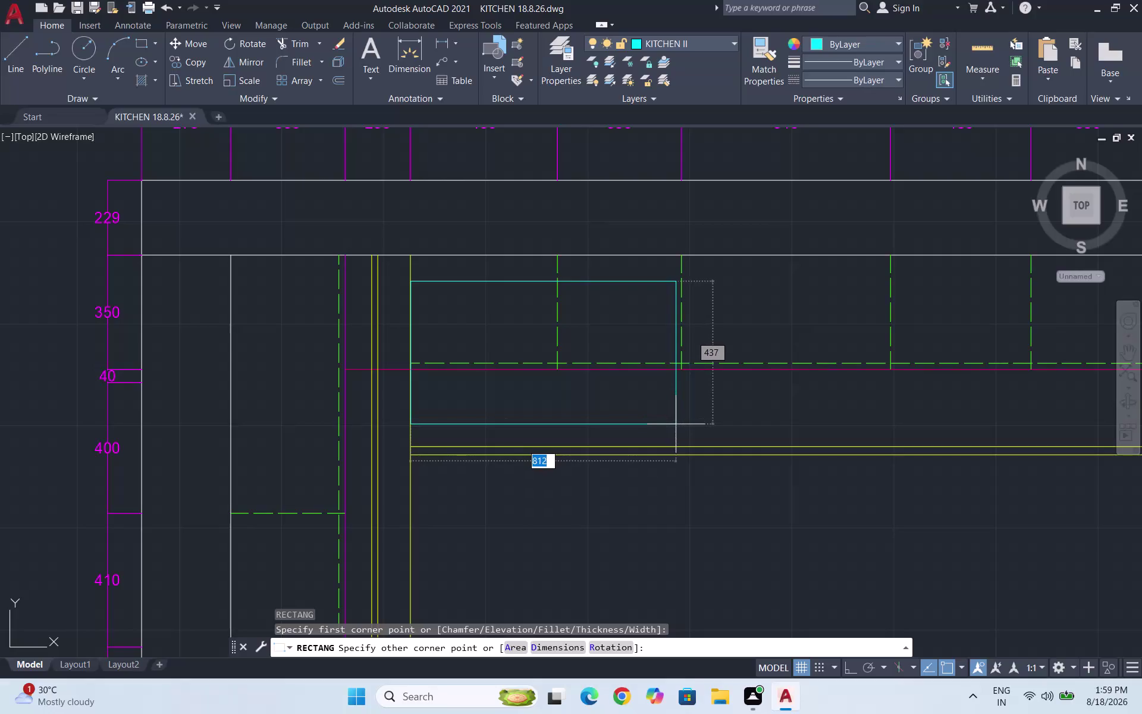
Start a rectangle with a 5 corner radius at the counter corner.
key(Escape)
key(Escape)
key(Escape)
key(Escape)
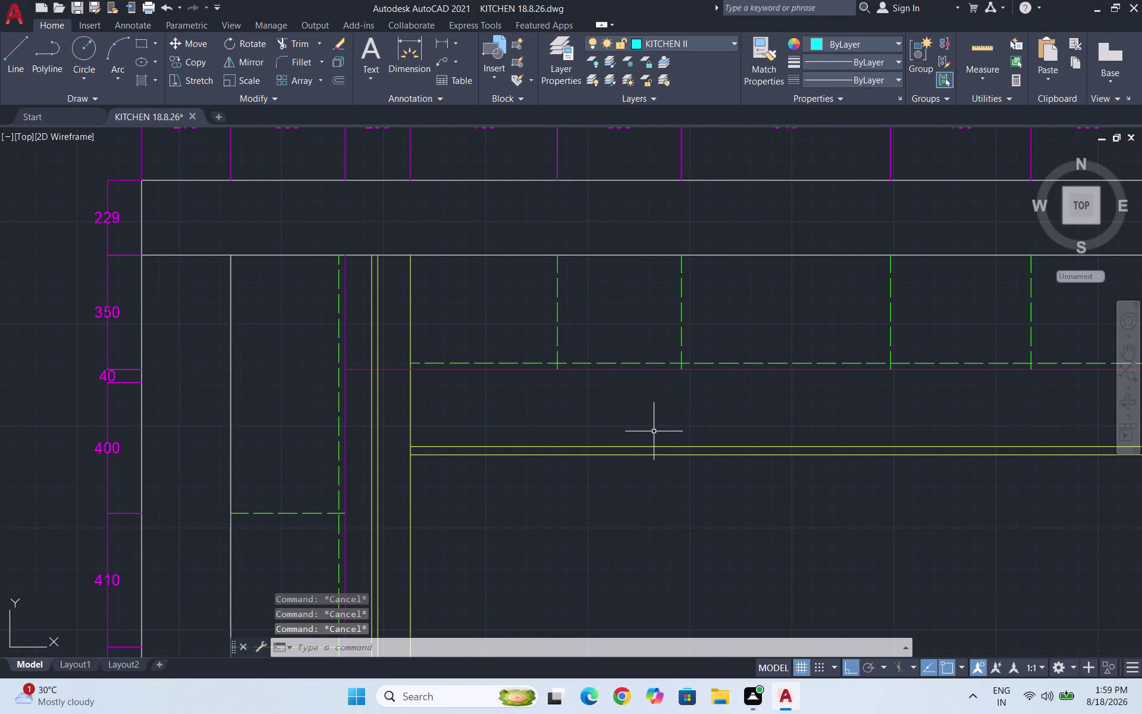
key(r)
key(e)
text(C\)
key(Return)
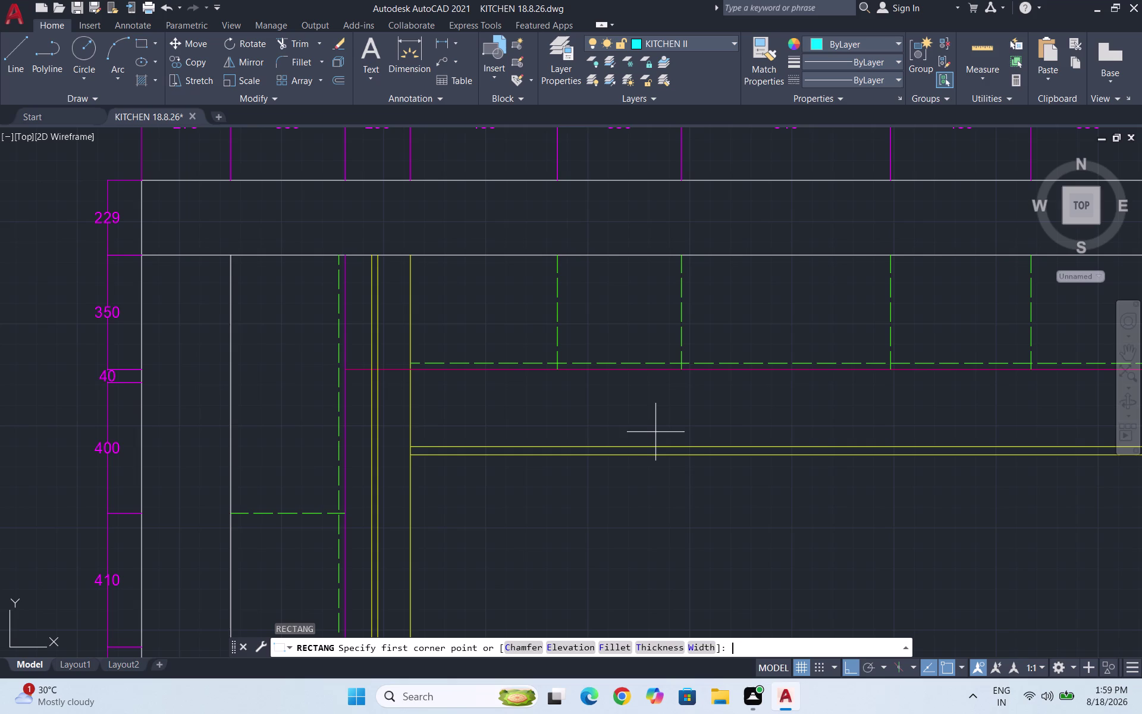
click(621, 646)
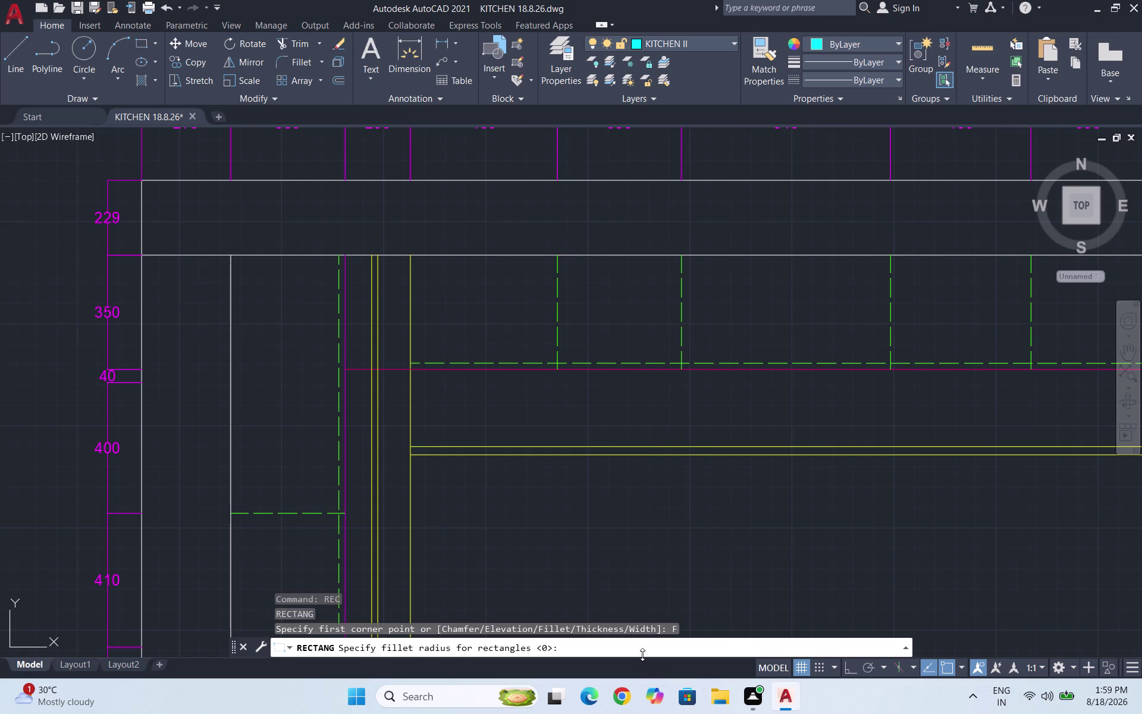
key(5)
key(Return)
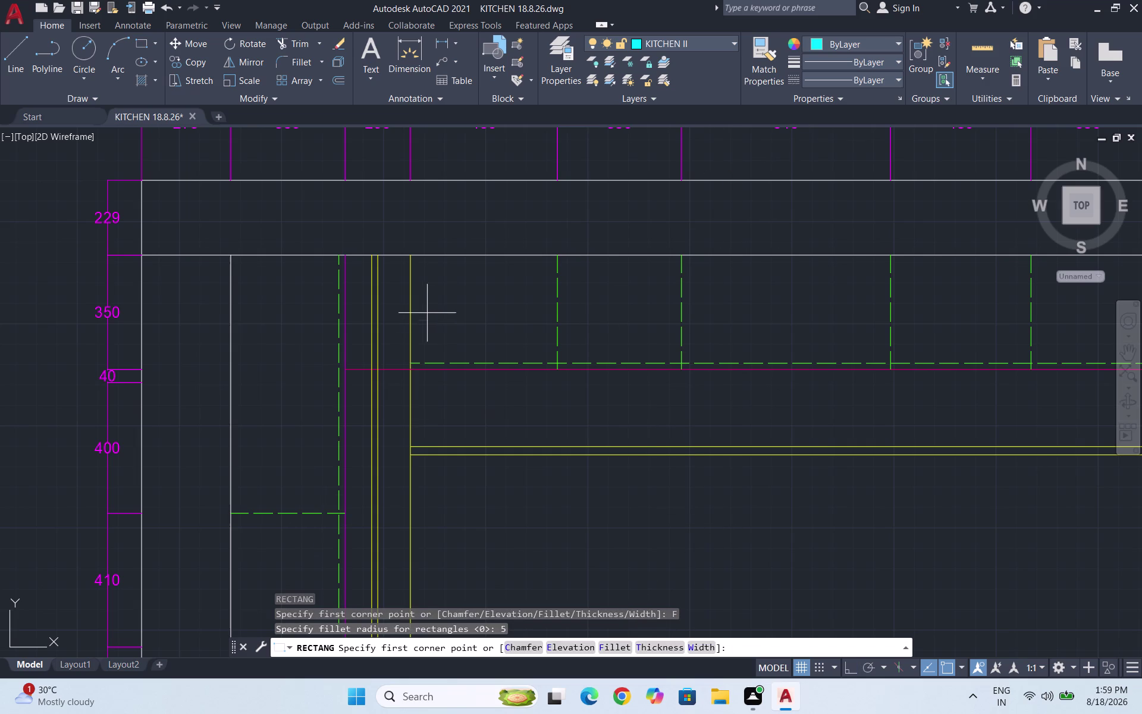
click(413, 294)
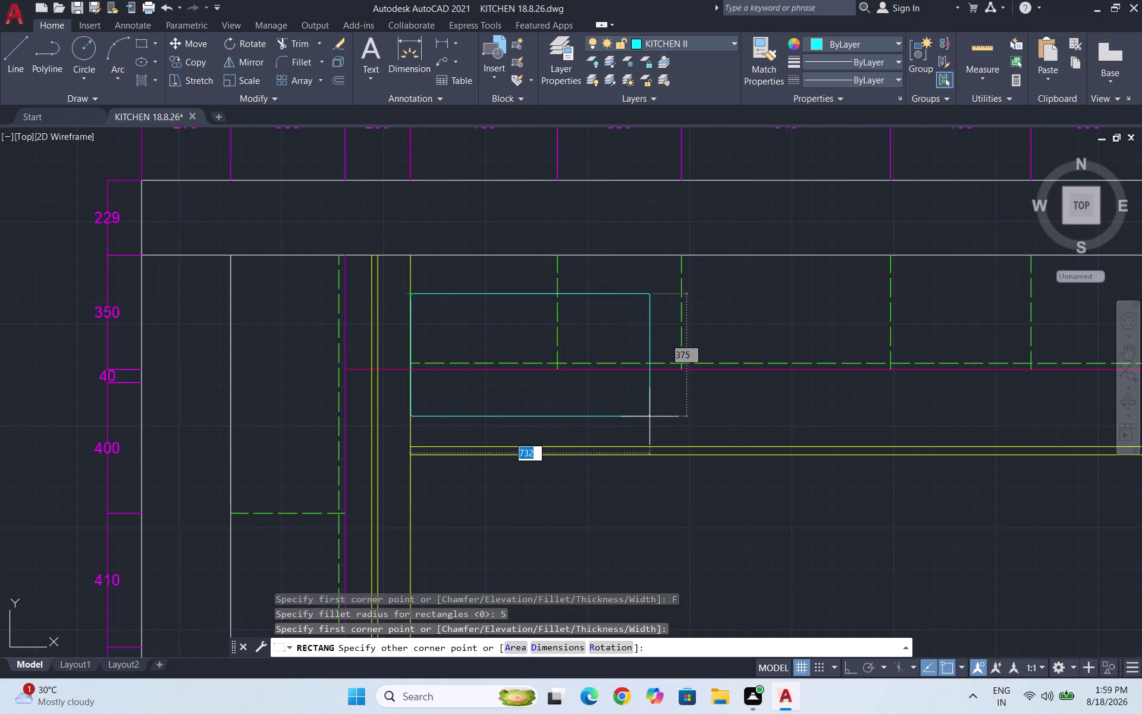
Cancel and retry the rectangle with a 10 corner radius, then abandon it.
key(Escape)
key(Escape)
key(Escape)
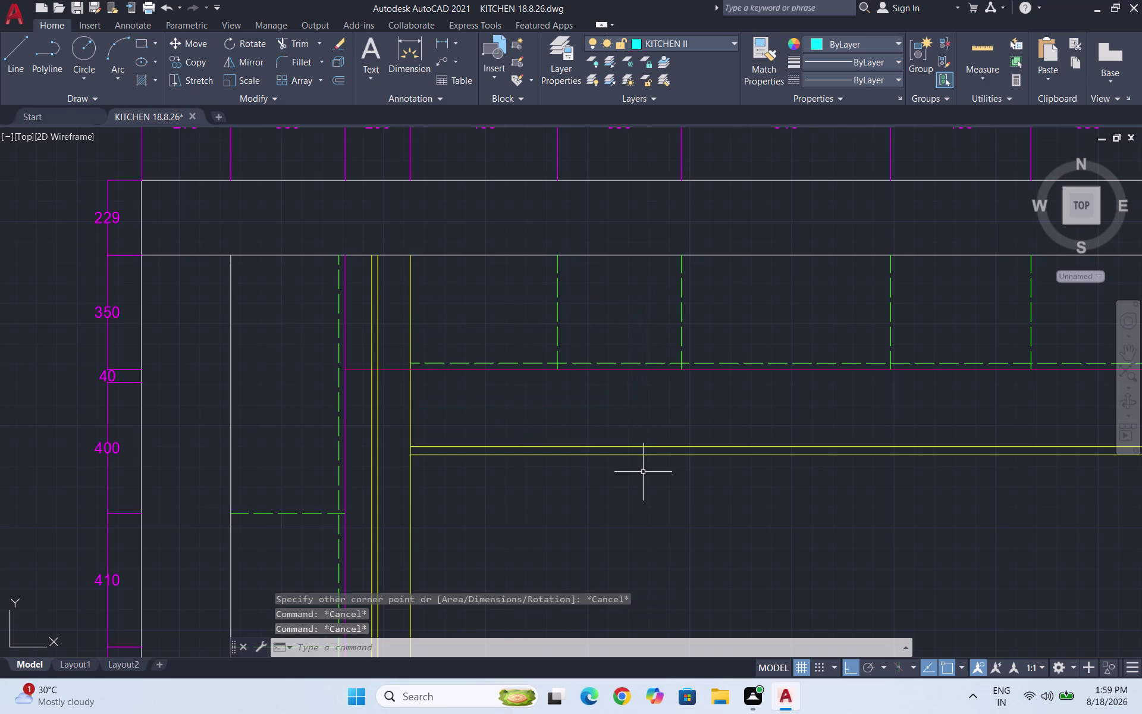
key(space)
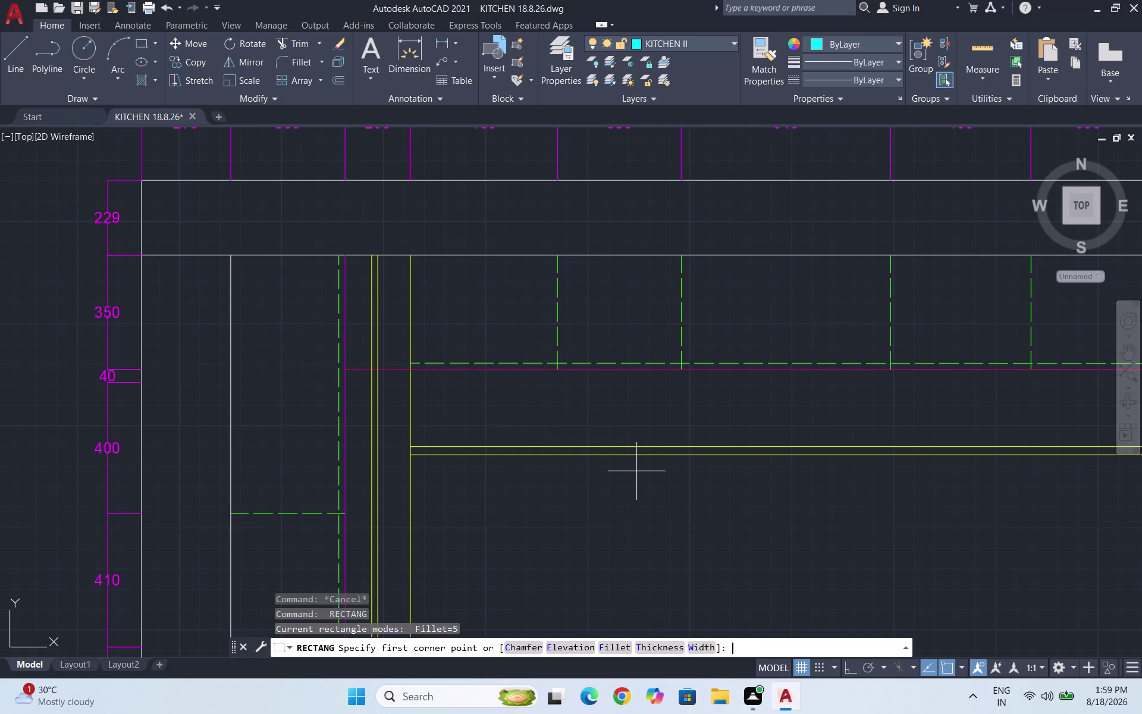
click(623, 646)
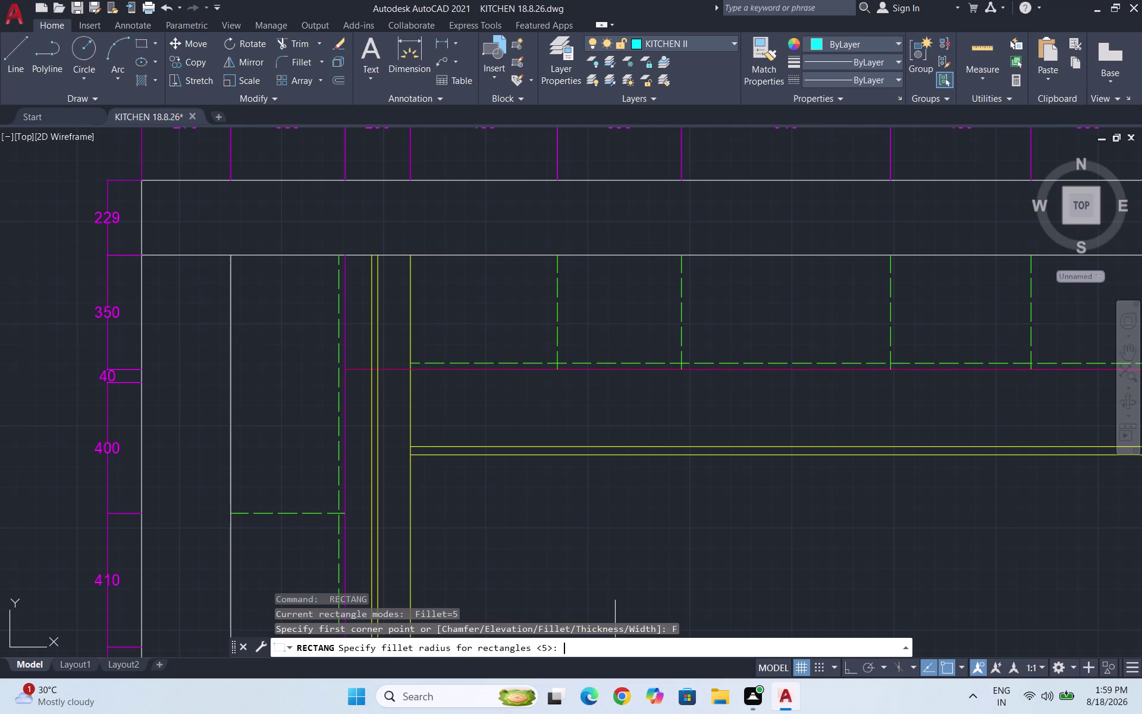
key(1)
key(0)
key(Return)
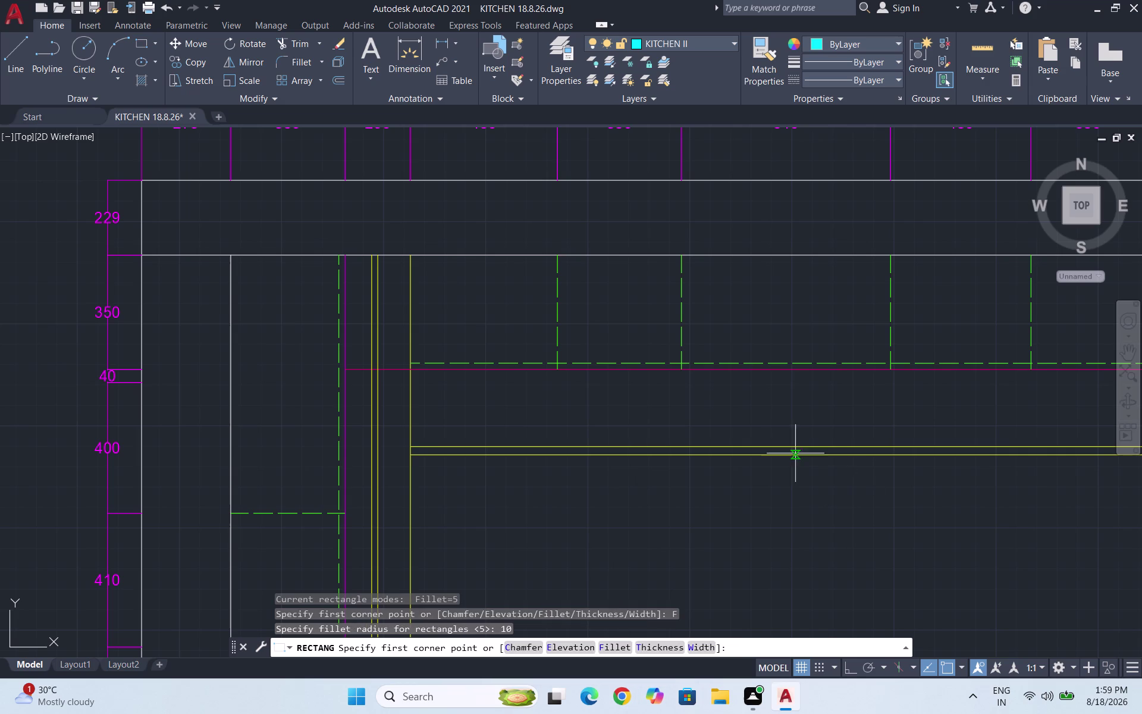
click(415, 284)
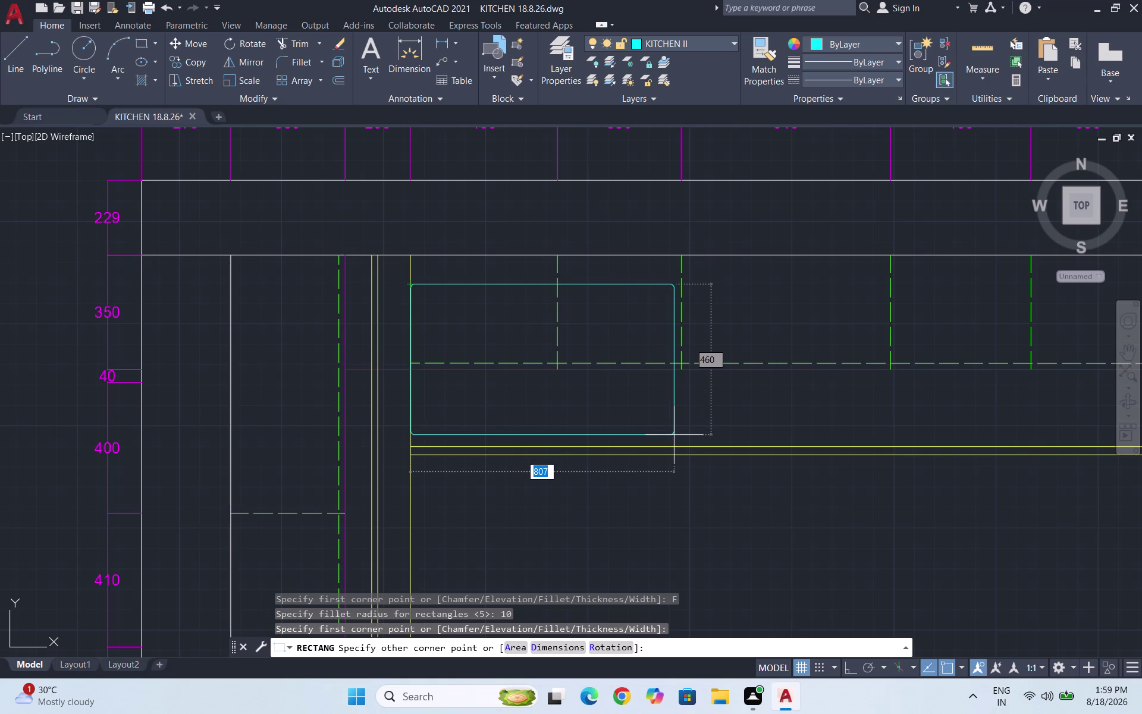
scroll(down, 3)
scroll(up, 3)
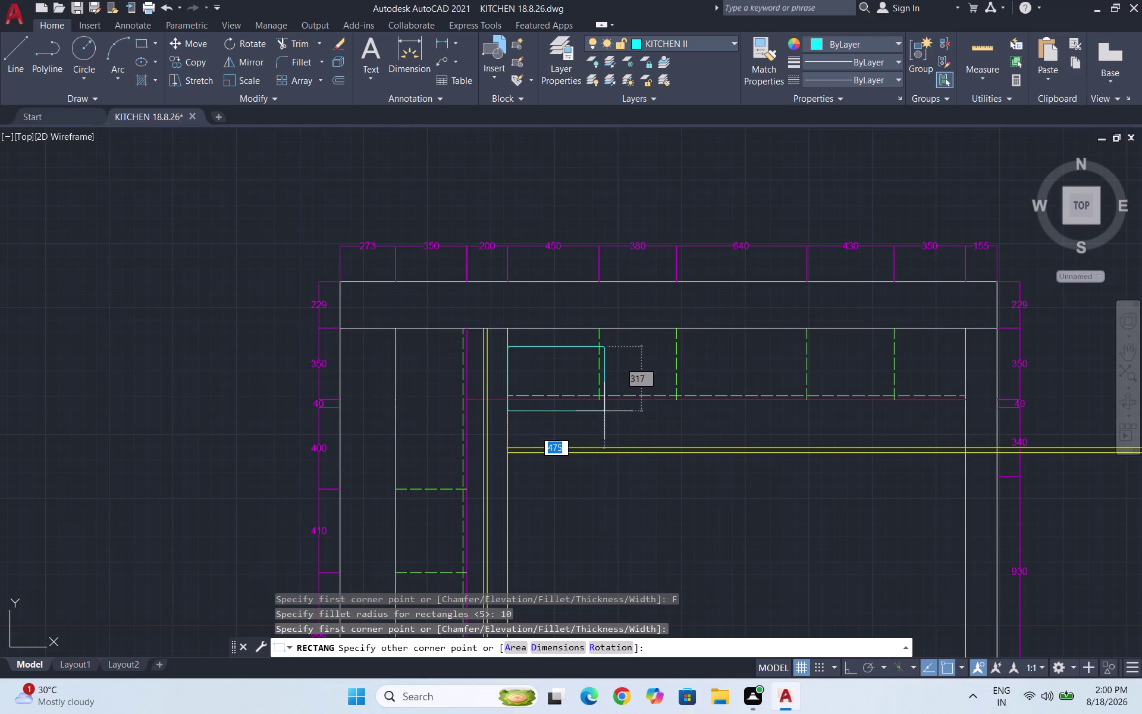
scroll(up, 3)
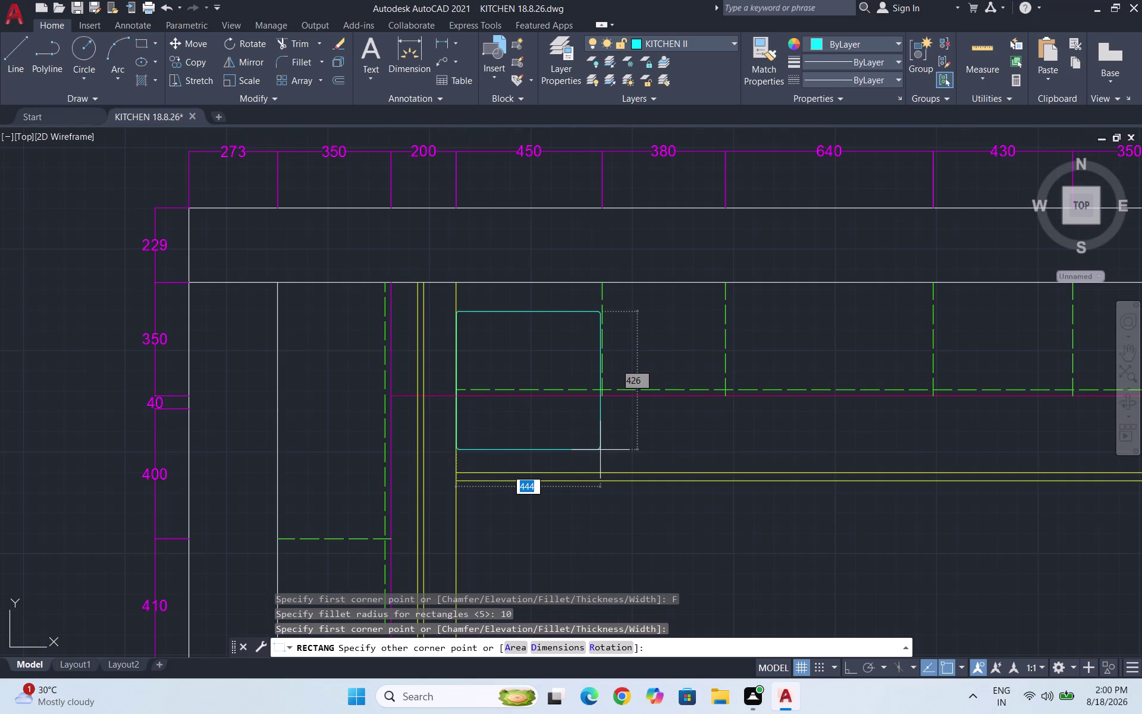
key(Escape)
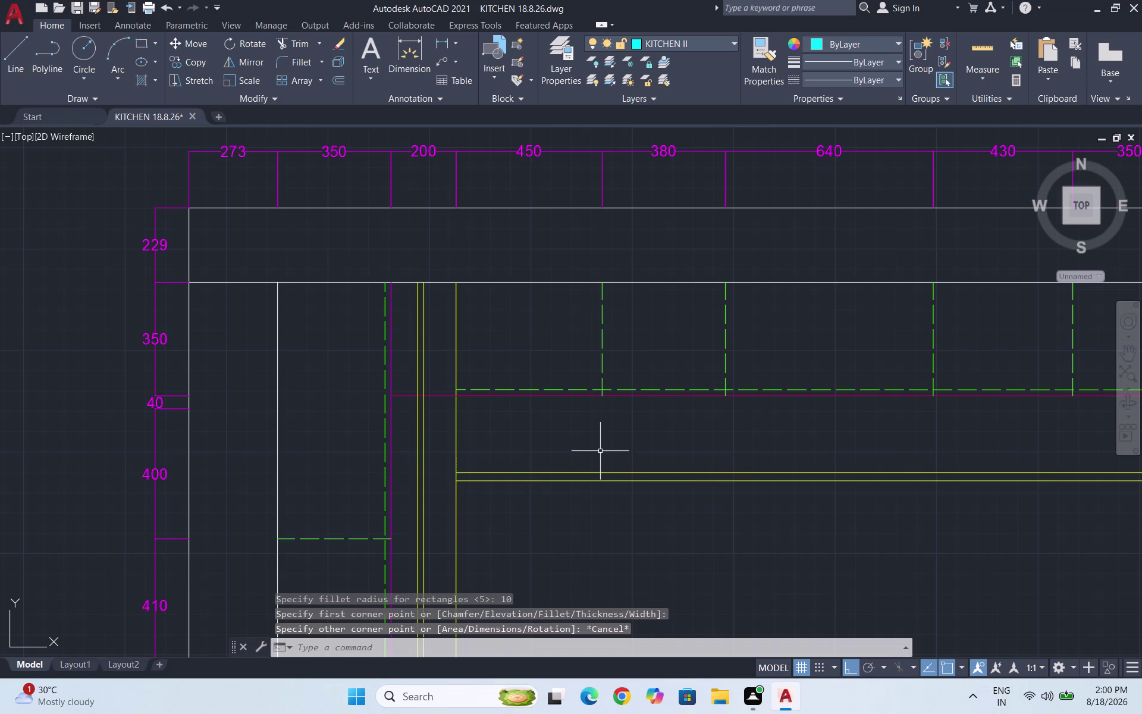
Draw a 25-radius rounded rectangle across the 450 bay below the top wall.
key(Escape)
text(REC)
key(Return)
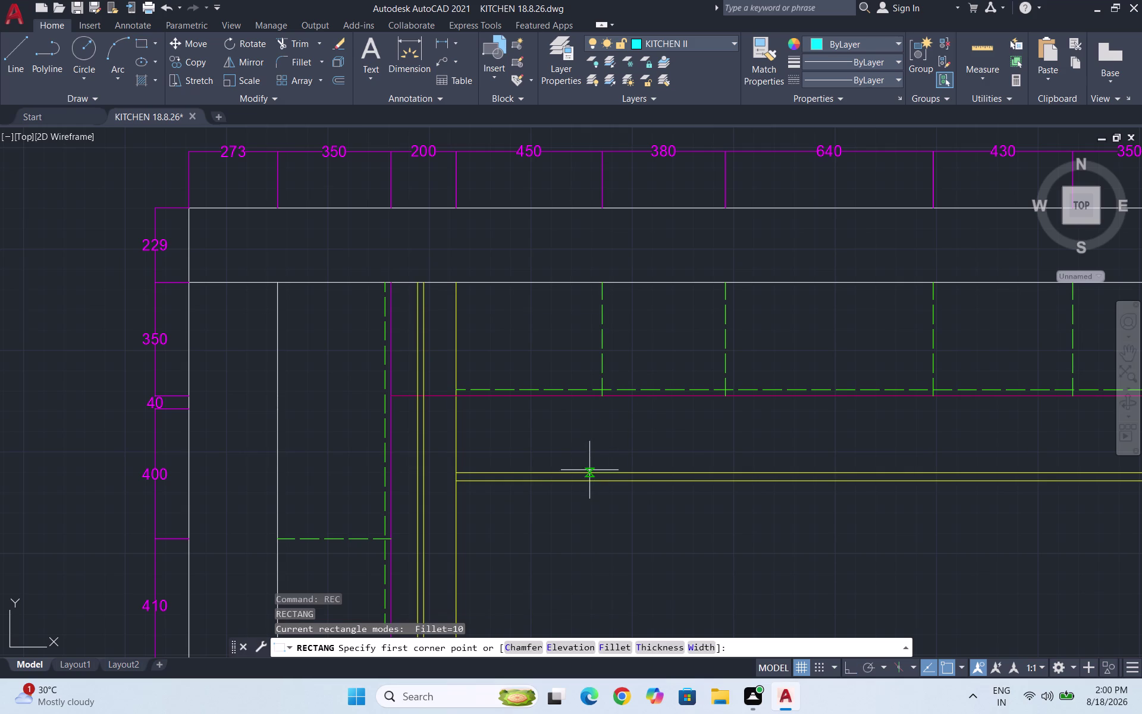
click(607, 646)
text(25)
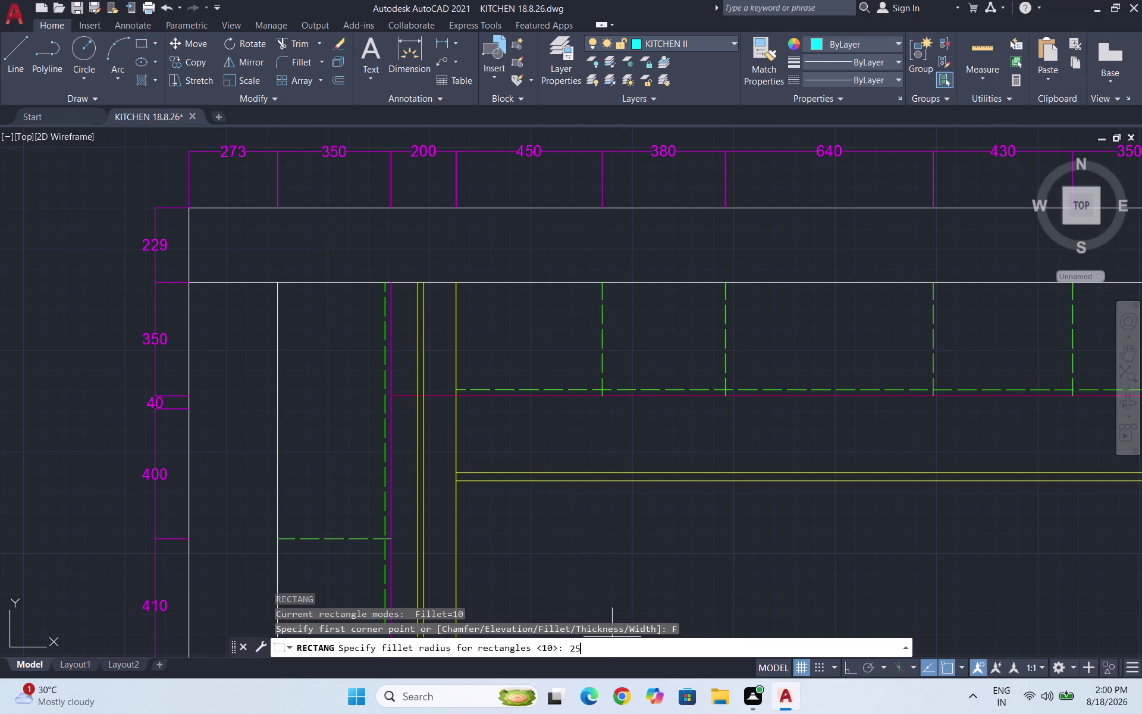
key(Return)
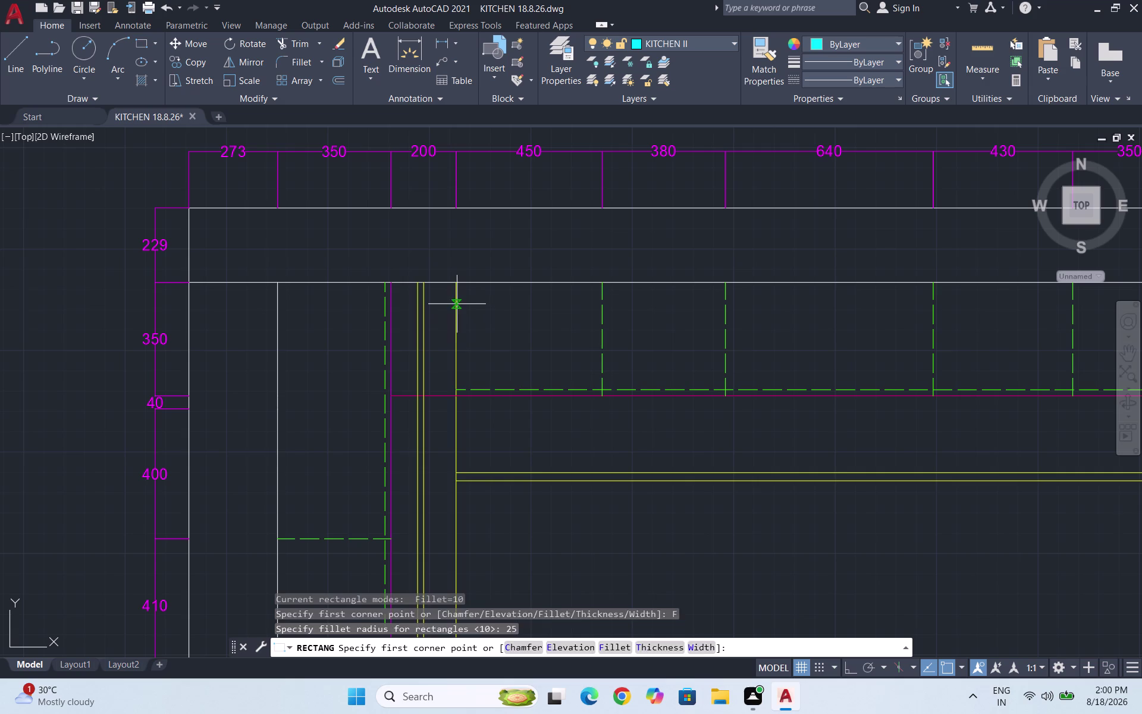
click(457, 304)
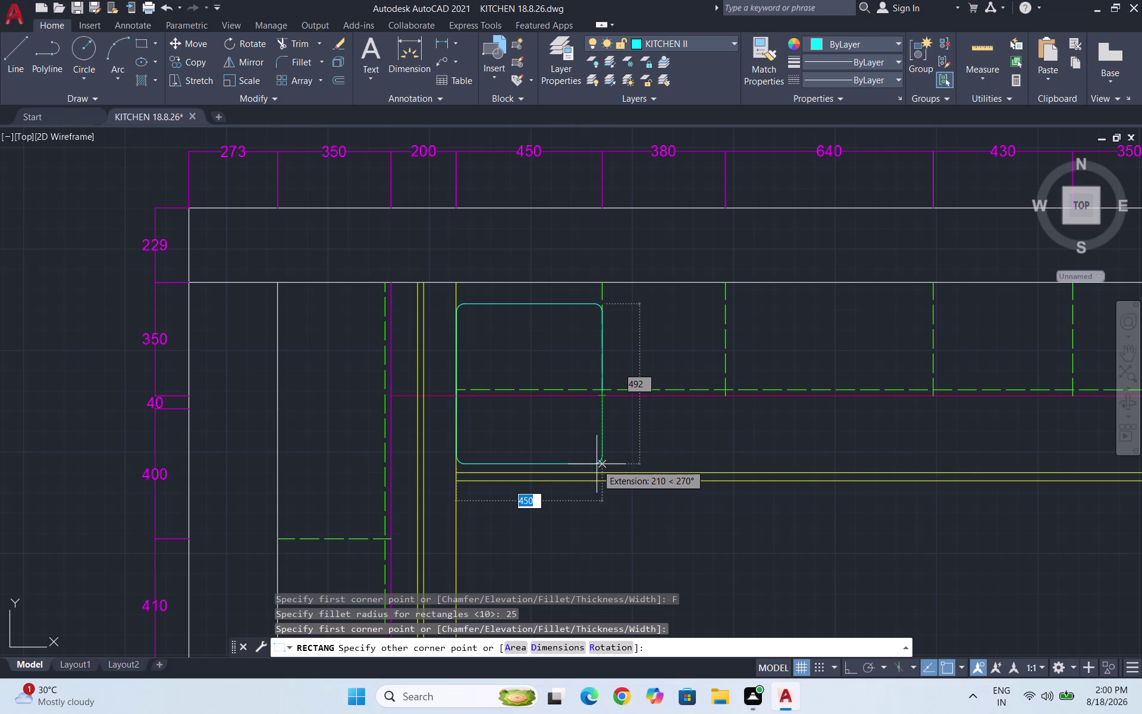
click(596, 464)
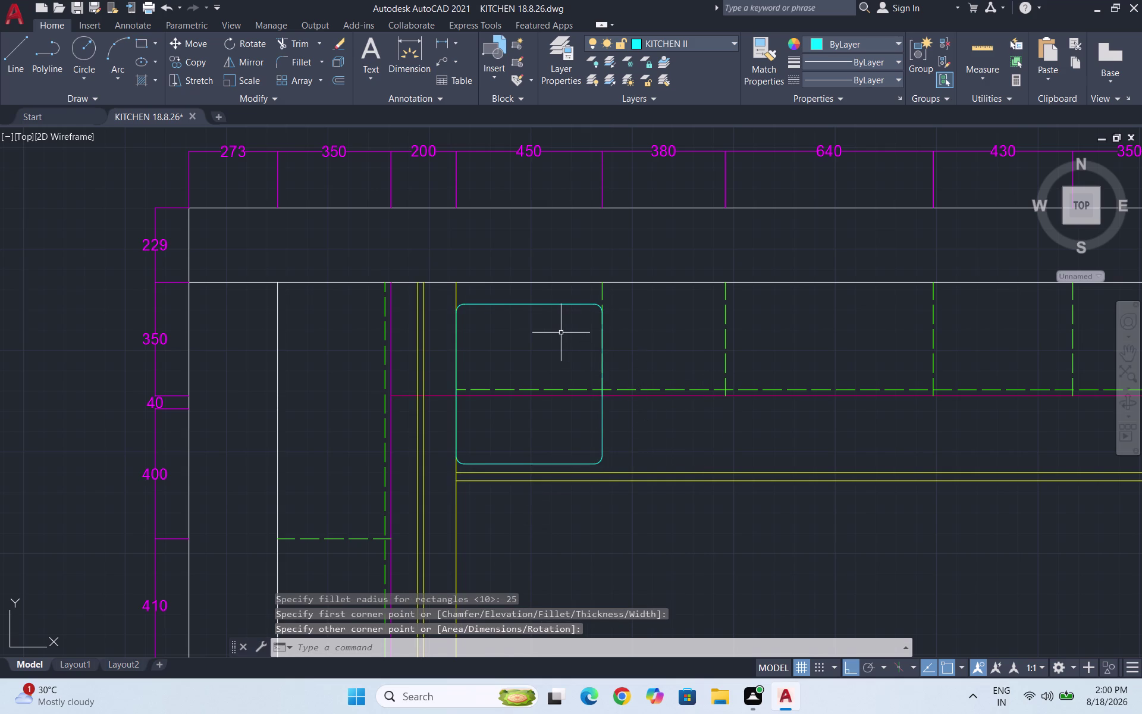
key(Escape)
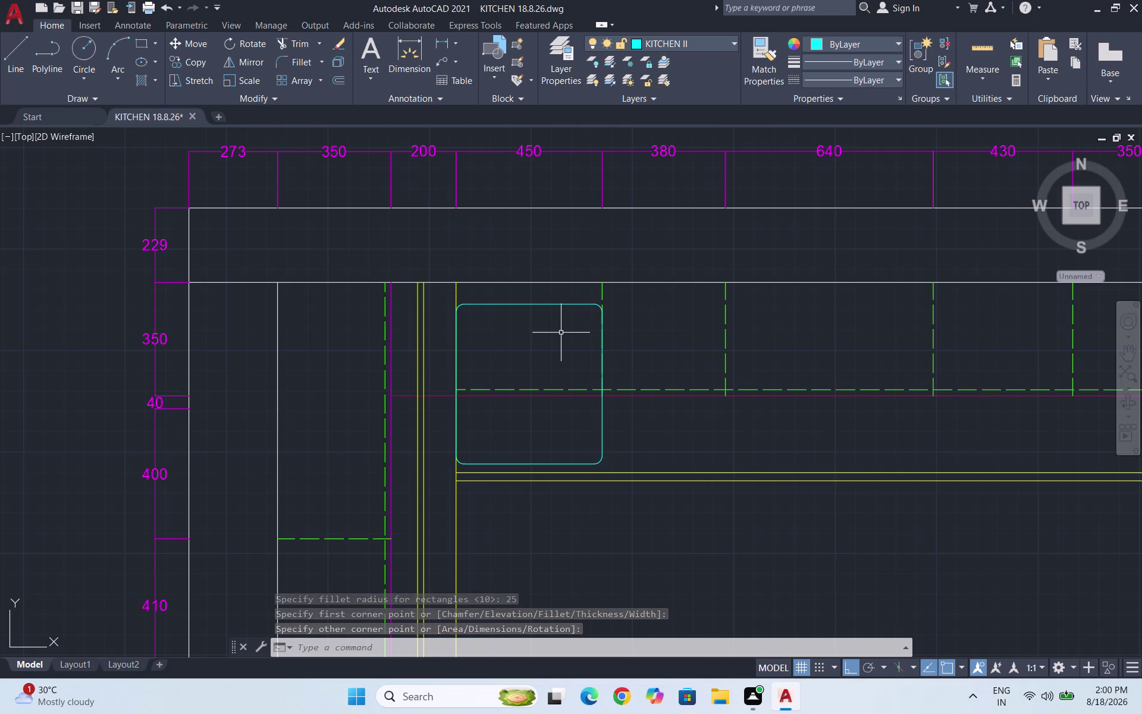
key(Escape)
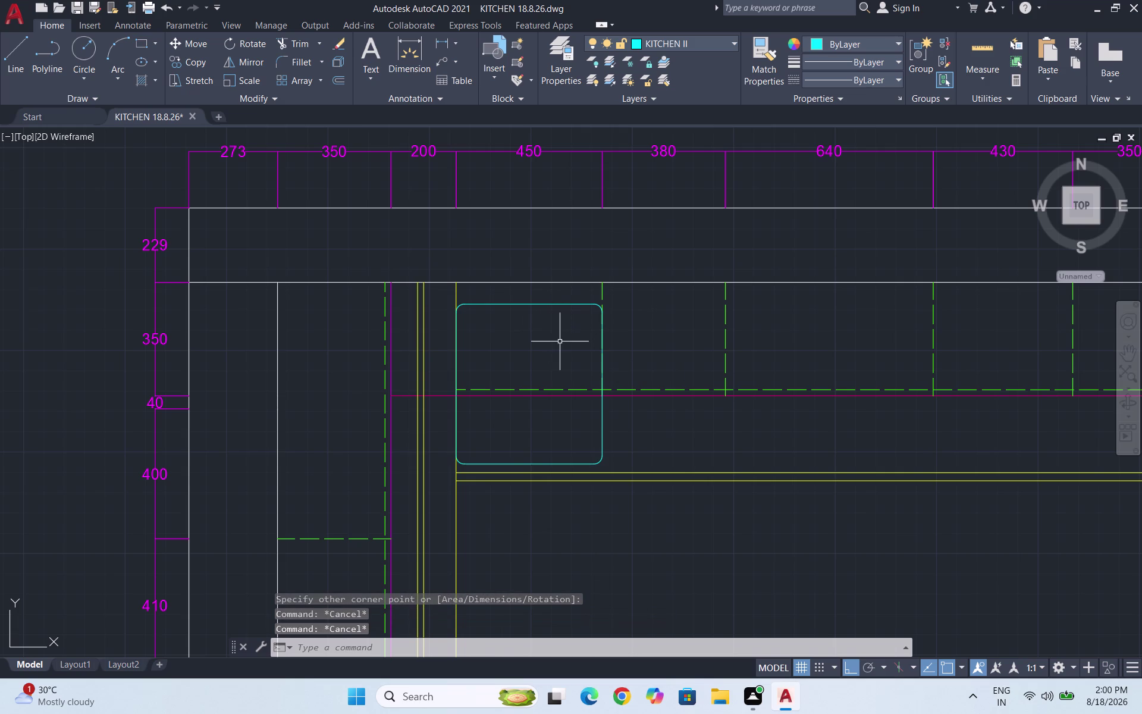
text(REC)
key(Return)
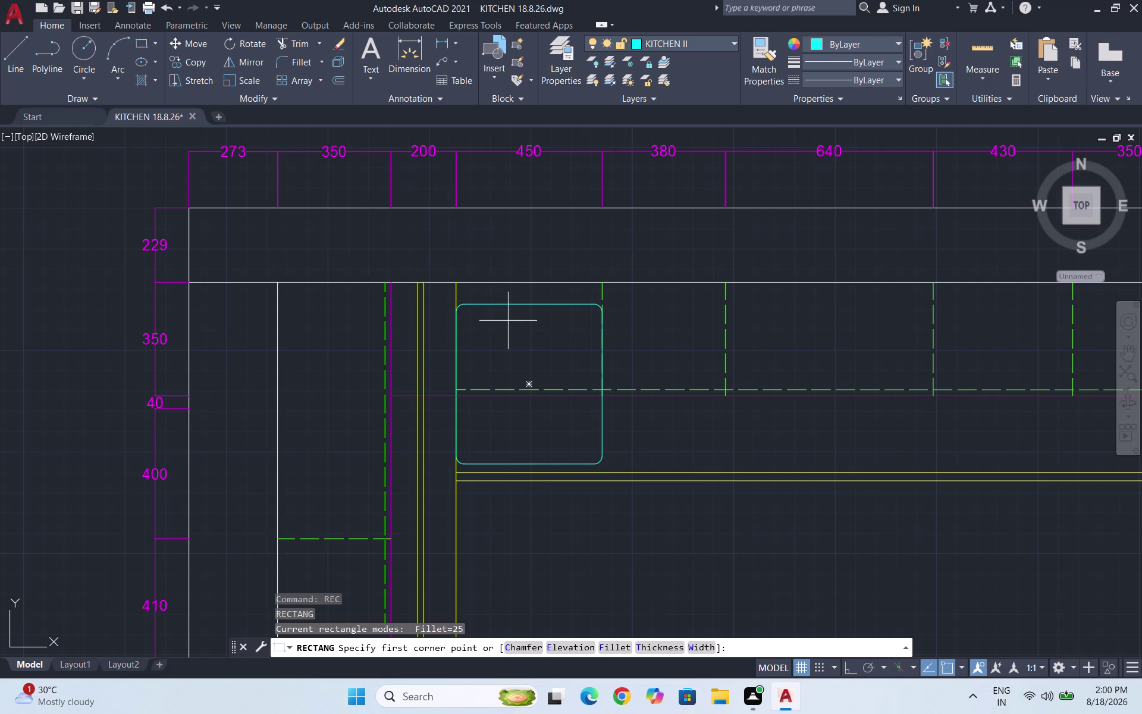
Copy the green dashed guide line to just inside the rounded rectangle's left edge.
key(Escape)
click(614, 293)
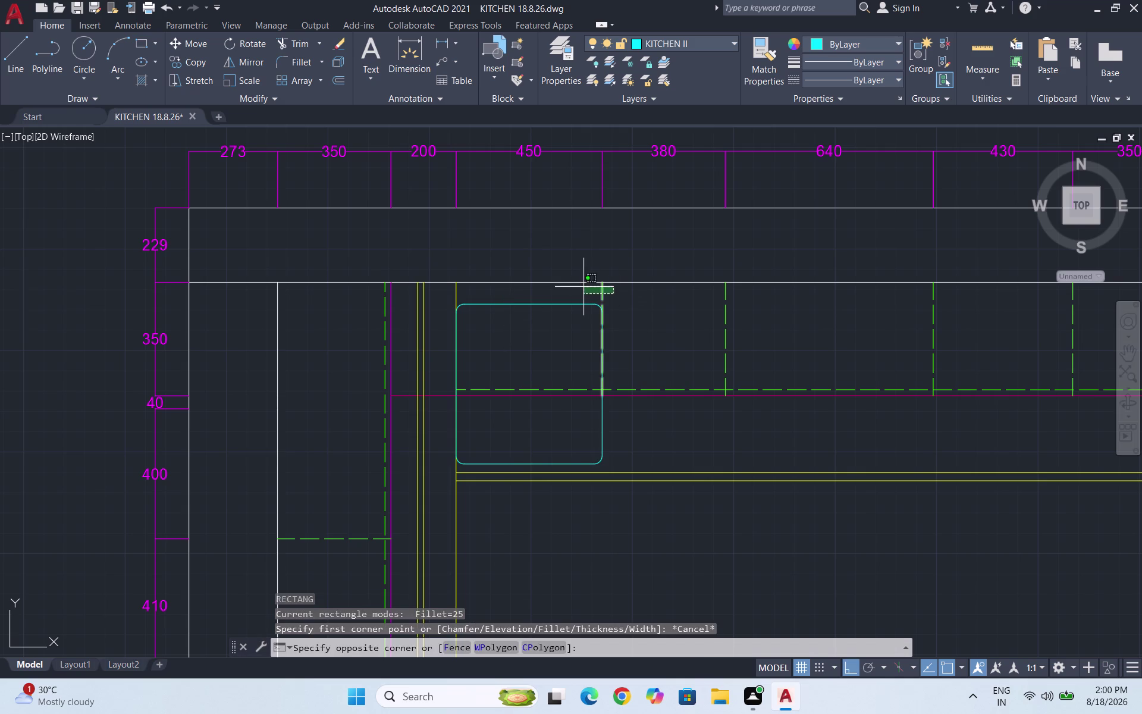
click(582, 286)
text(CO)
key(Return)
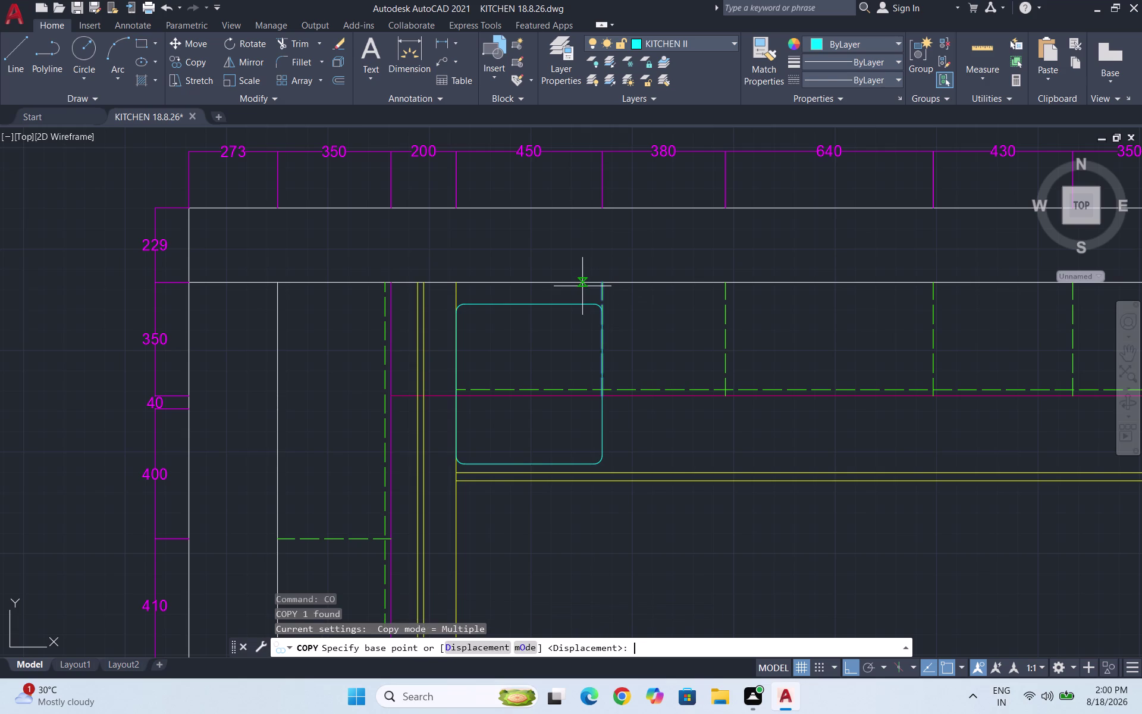
click(599, 282)
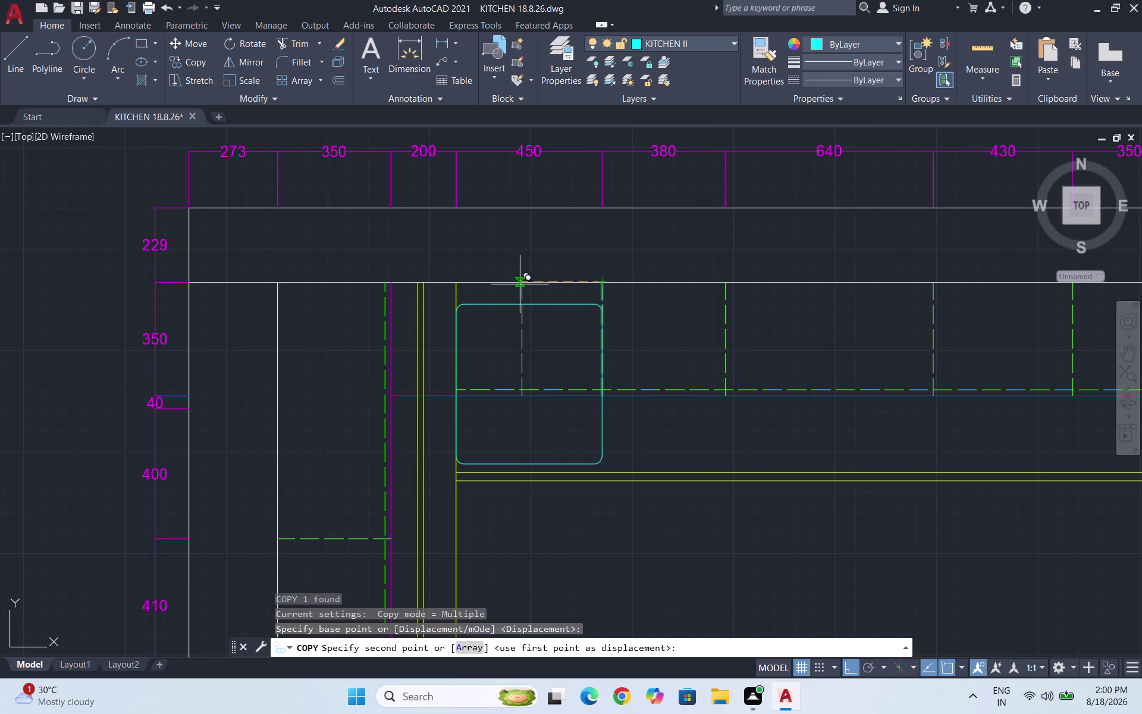
click(469, 284)
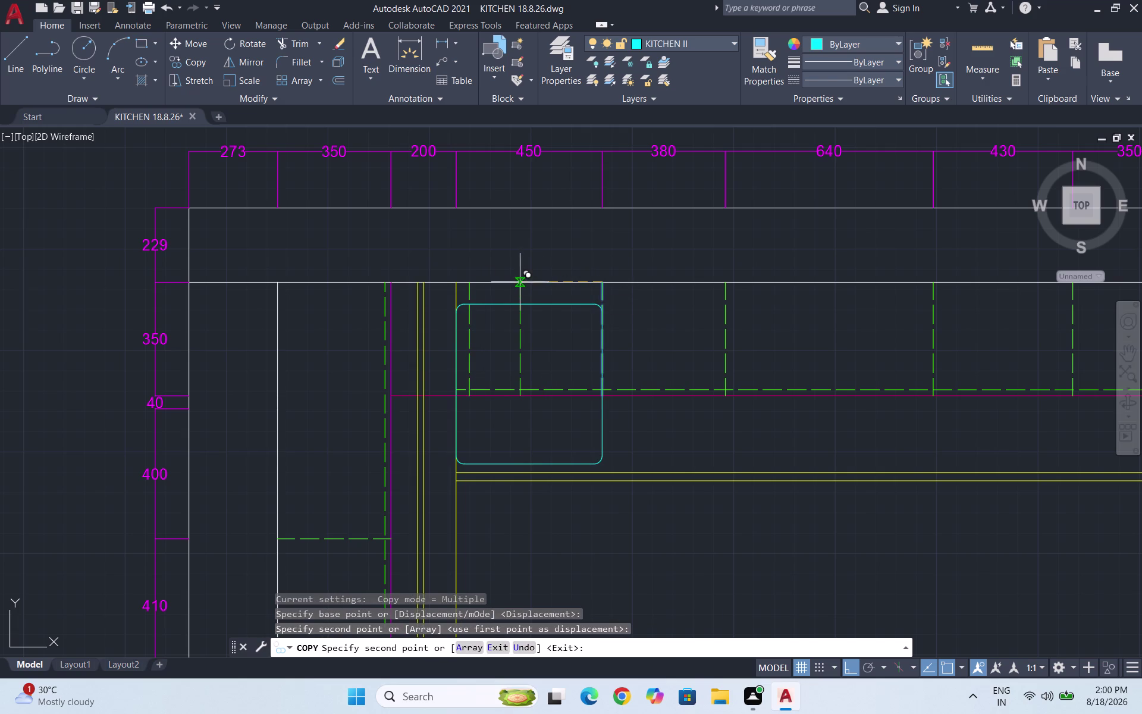
key(Escape)
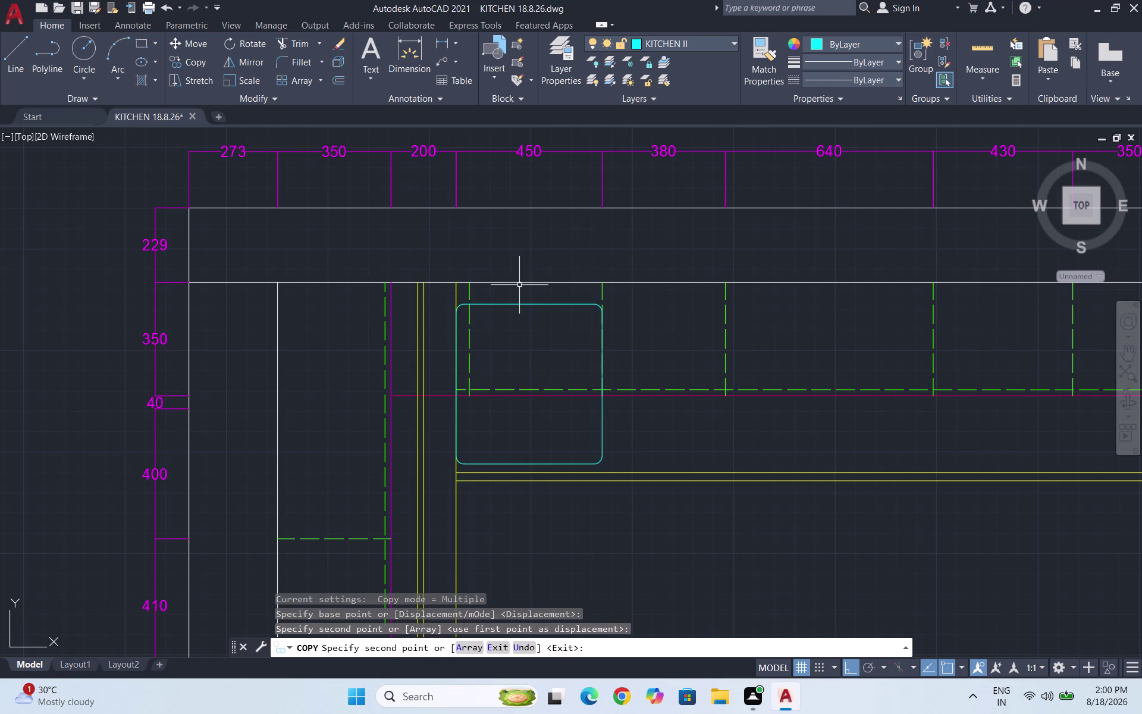
text(REC)
key(Return)
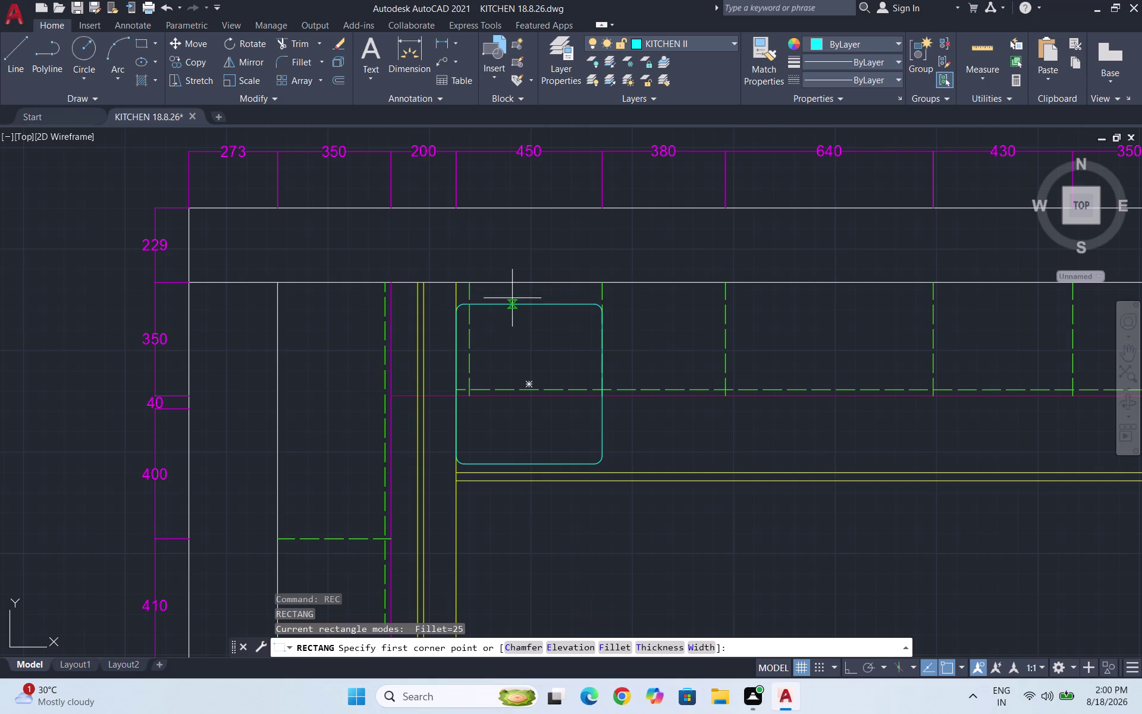
Draw a smaller rounded rectangle nested inside the 450-bay outline.
scroll(up, 3)
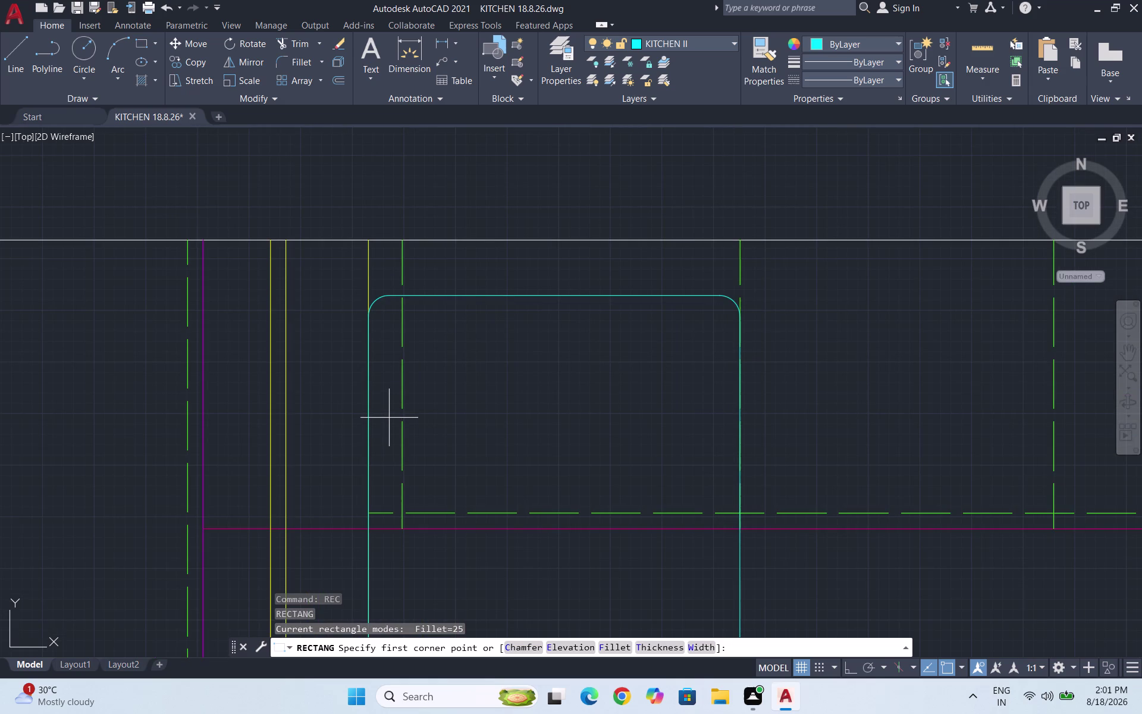
click(392, 416)
scroll(down, 3)
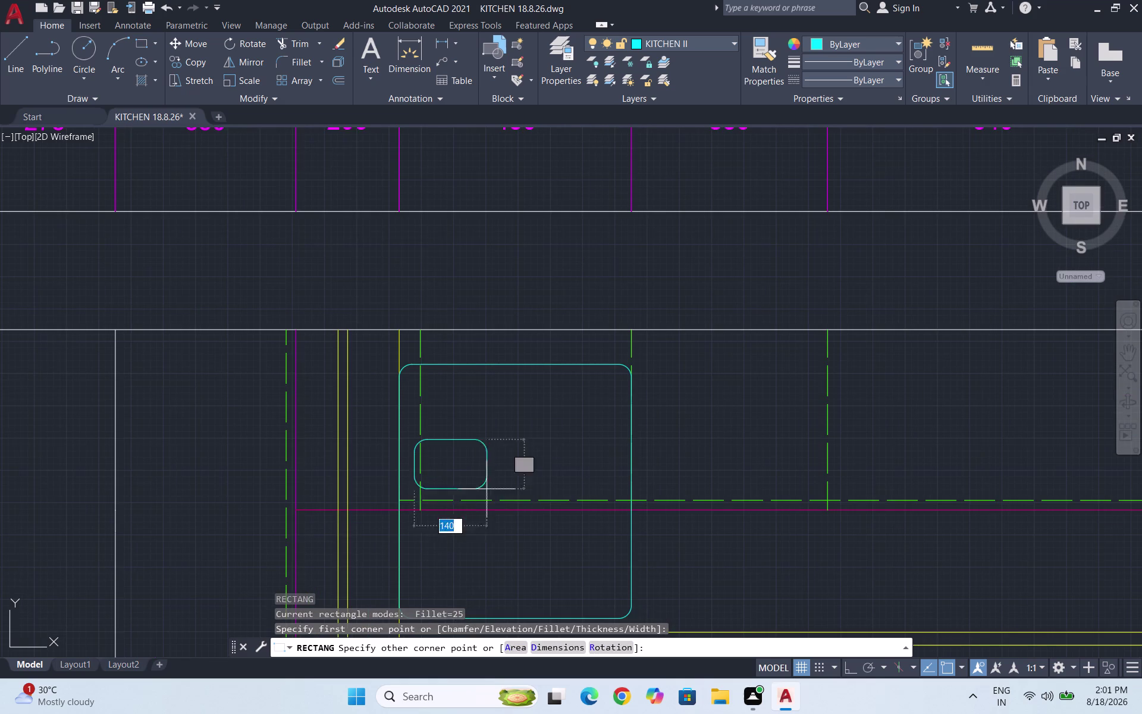
key(Escape)
key(space)
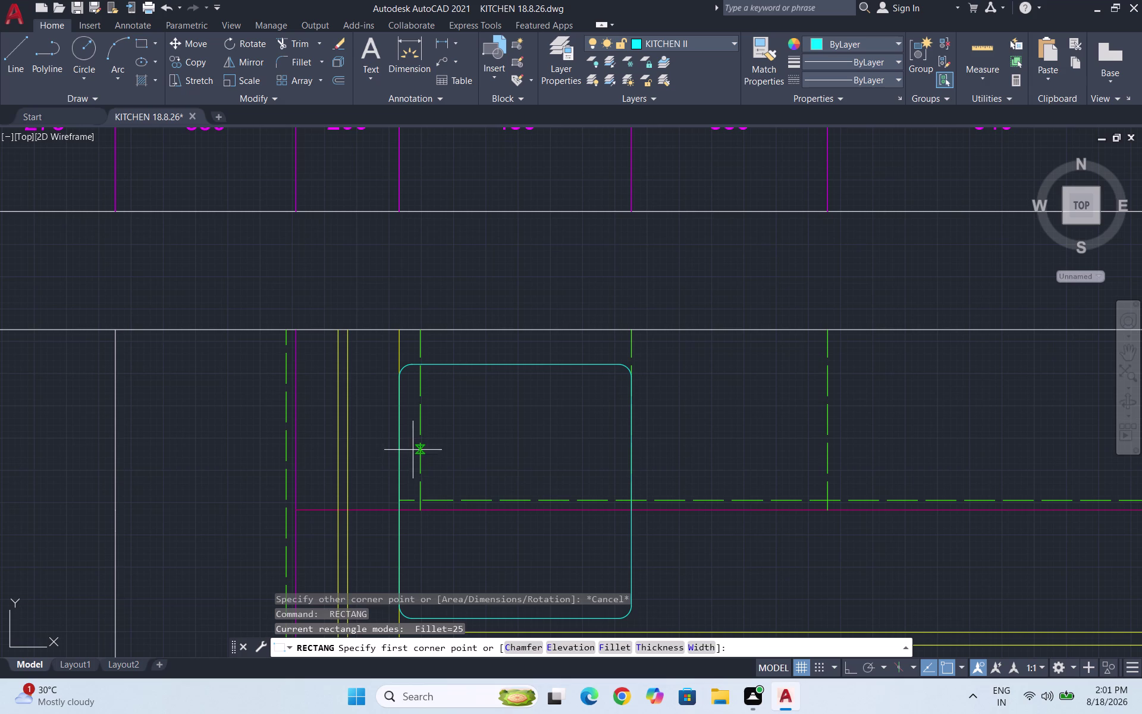
click(411, 440)
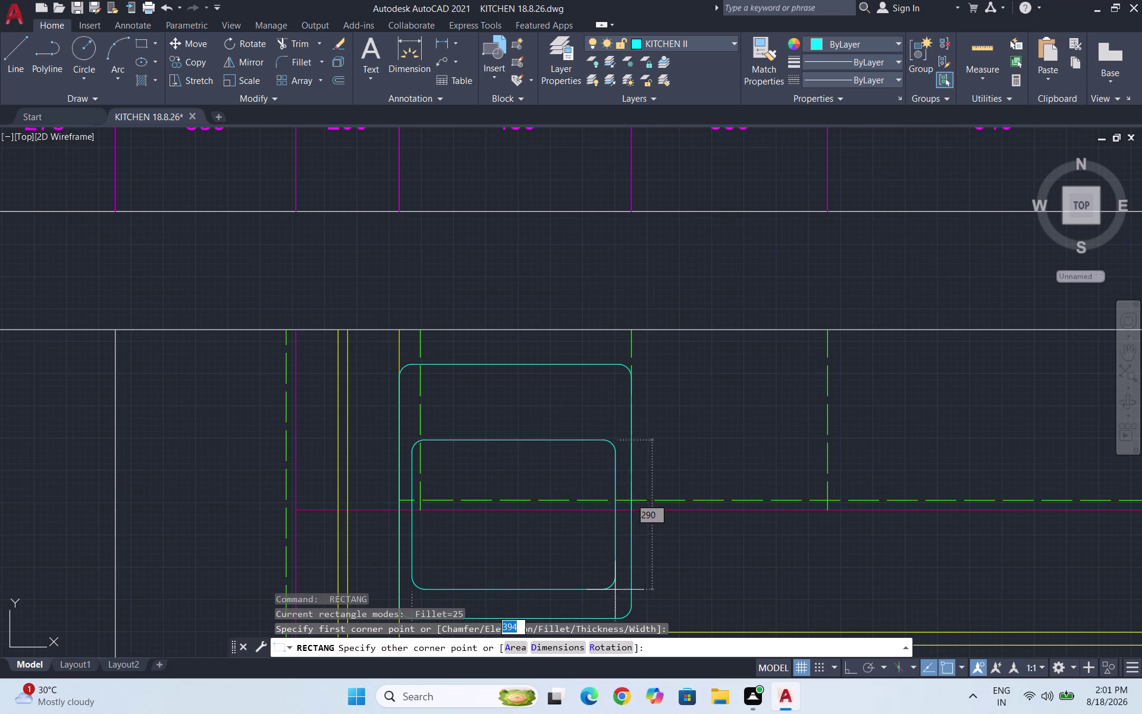
scroll(down, 3)
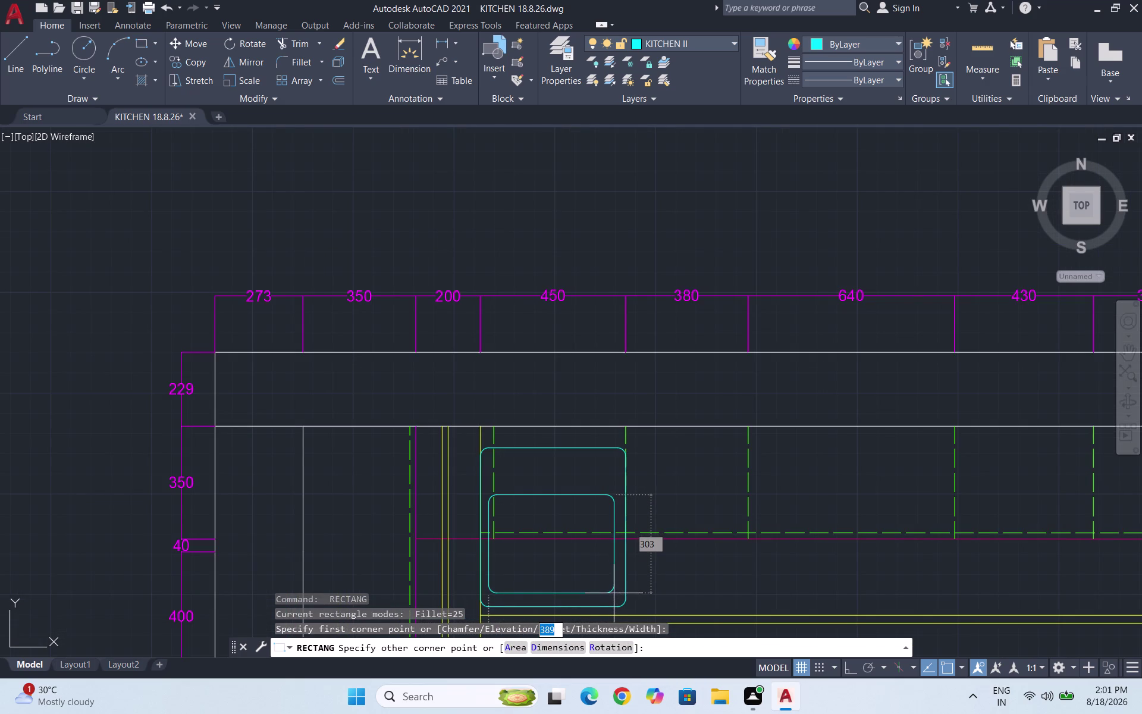
click(614, 593)
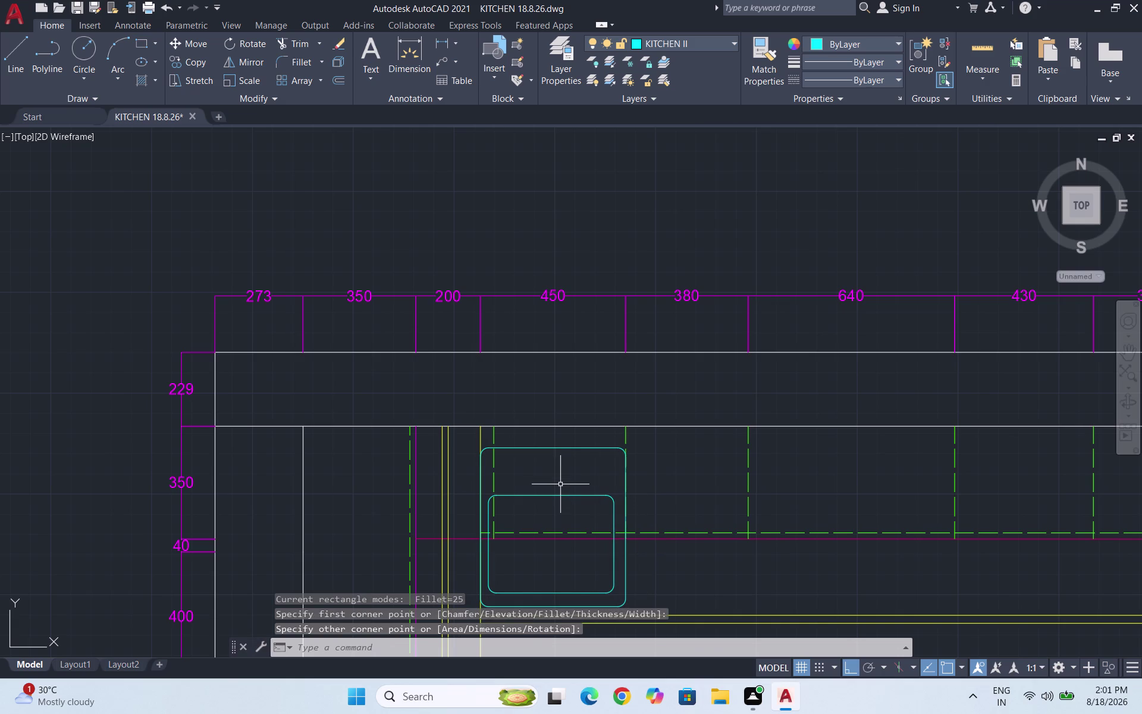
key(space)
scroll(up, 3)
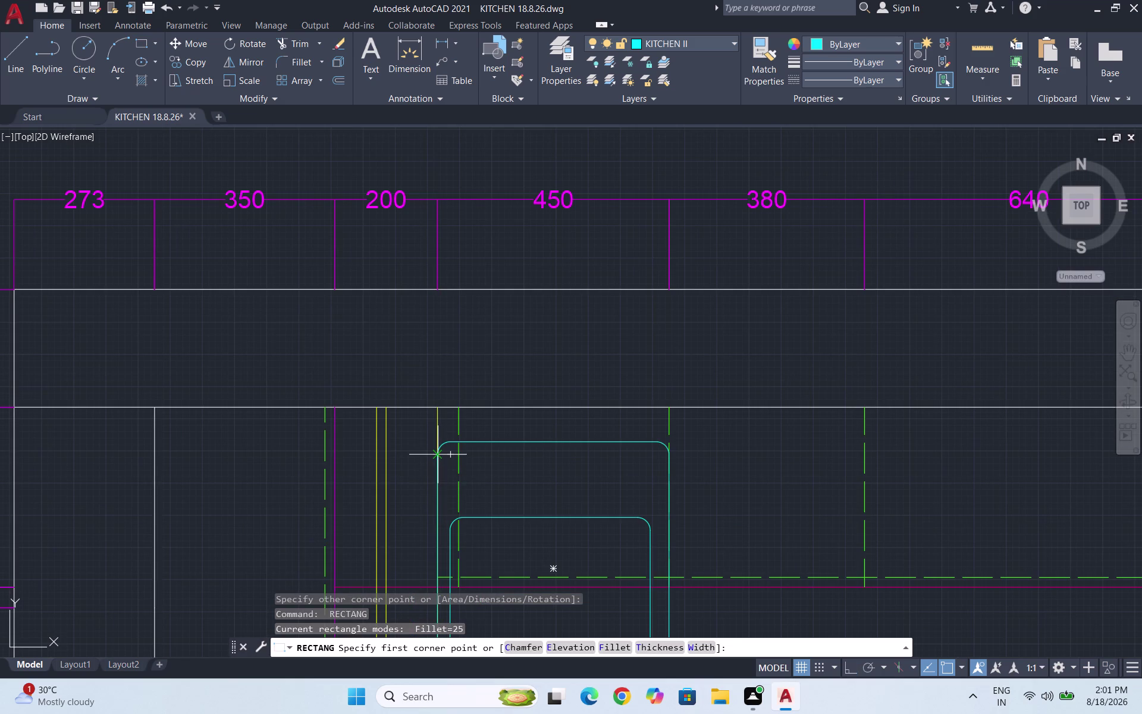
click(438, 484)
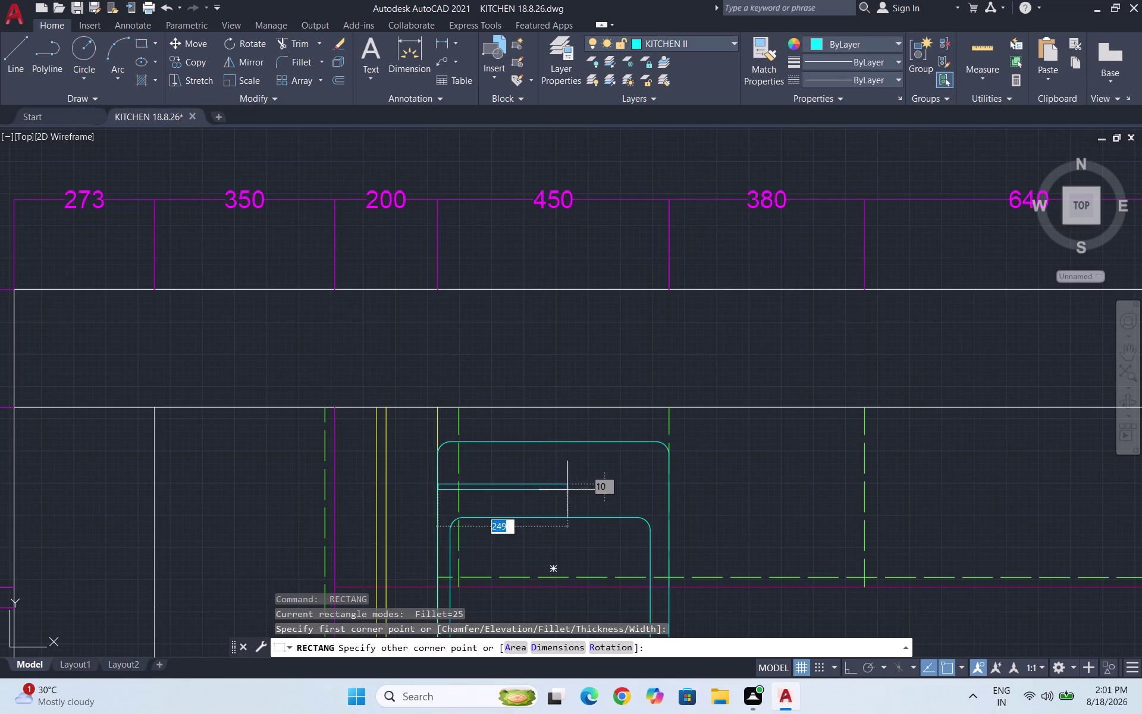
key(Escape)
Draw a horizontal line across the outer rectangle's upper part.
key(l)
key(Return)
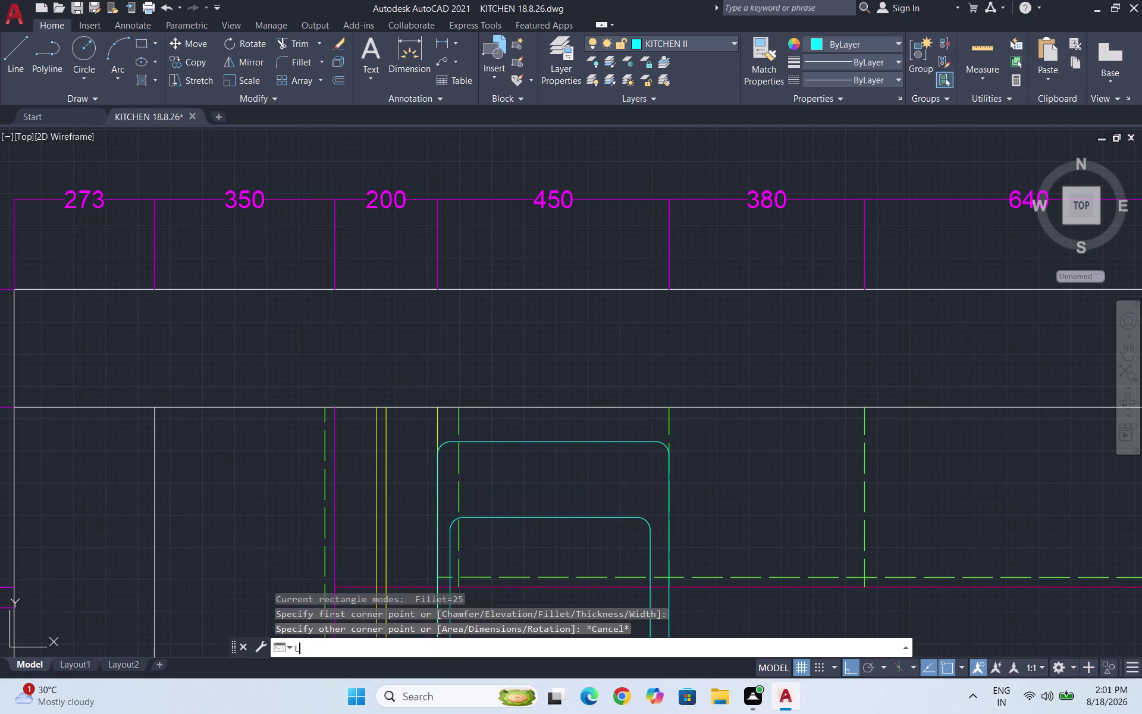
click(438, 484)
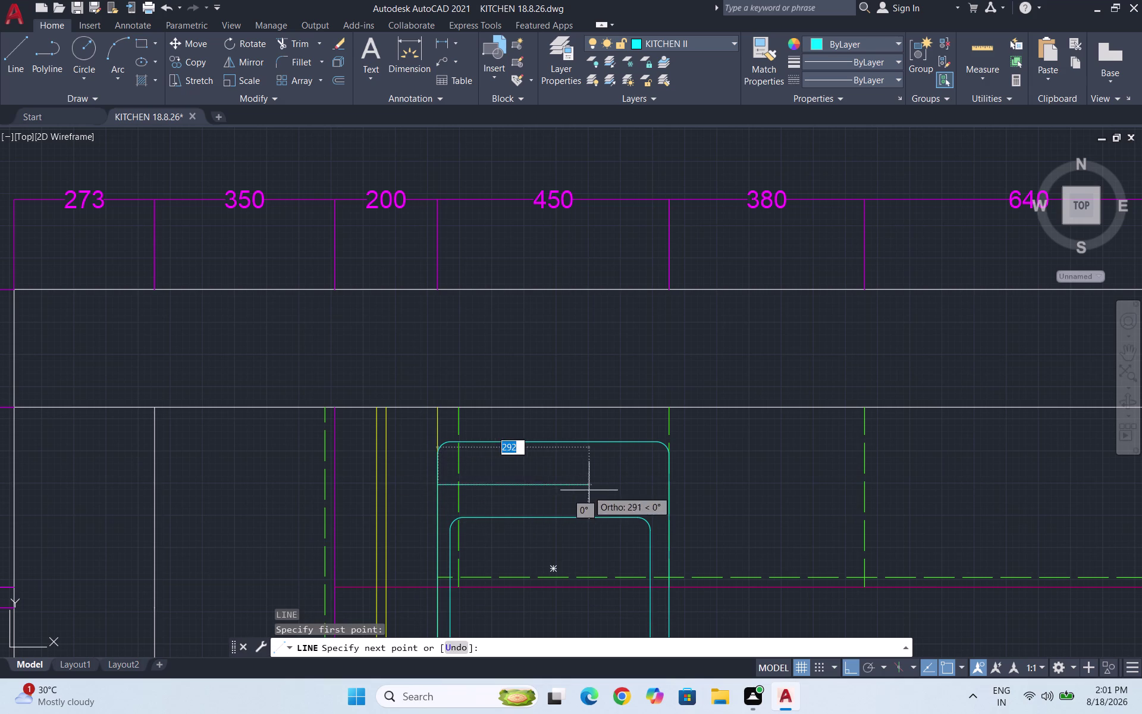
click(670, 487)
key(Escape)
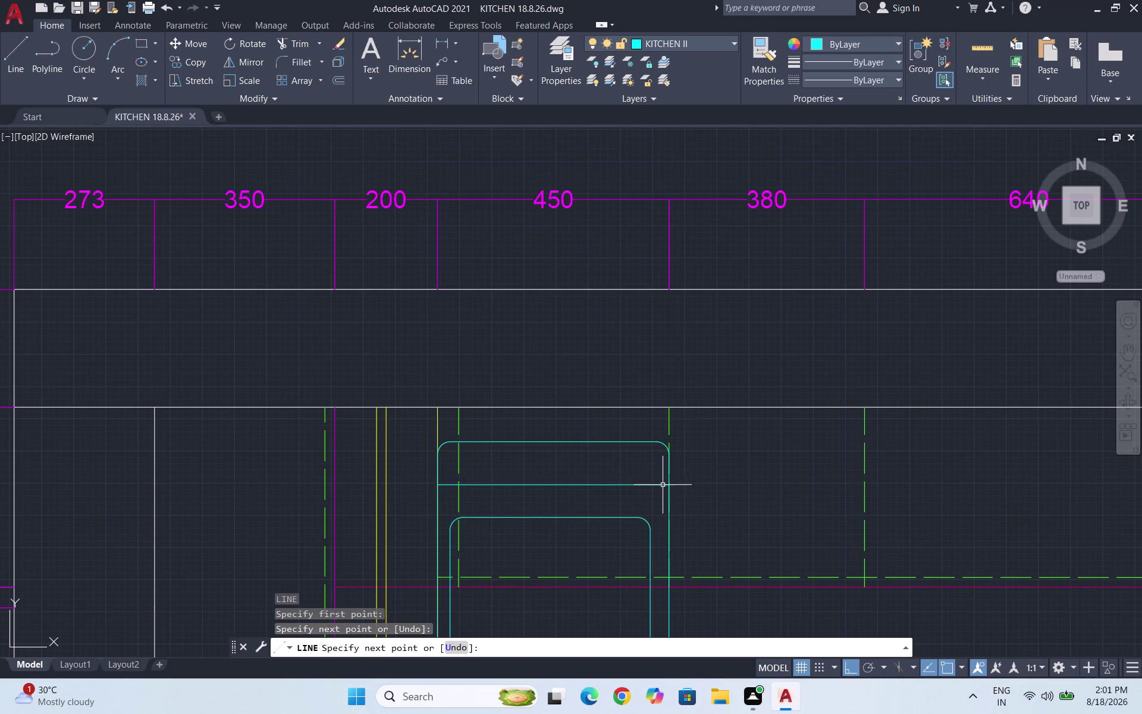
scroll(up, 3)
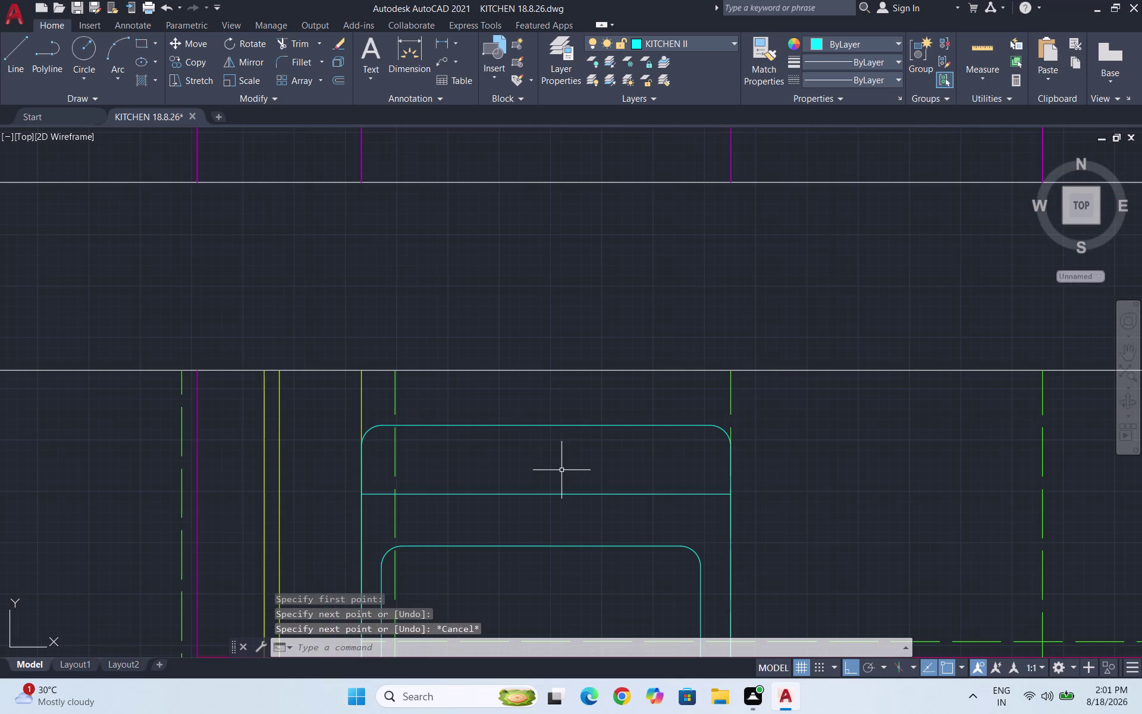
Draw a narrow rectangle above the dividing line.
text(REC)
key(Return)
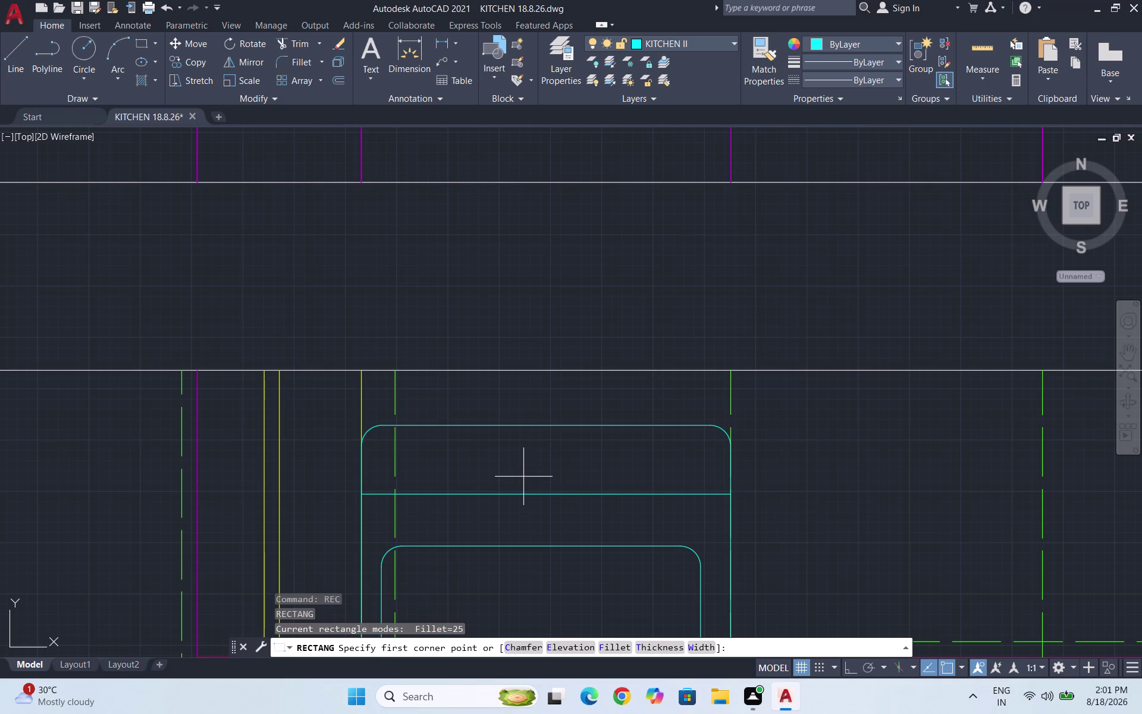
scroll(up, 3)
click(476, 468)
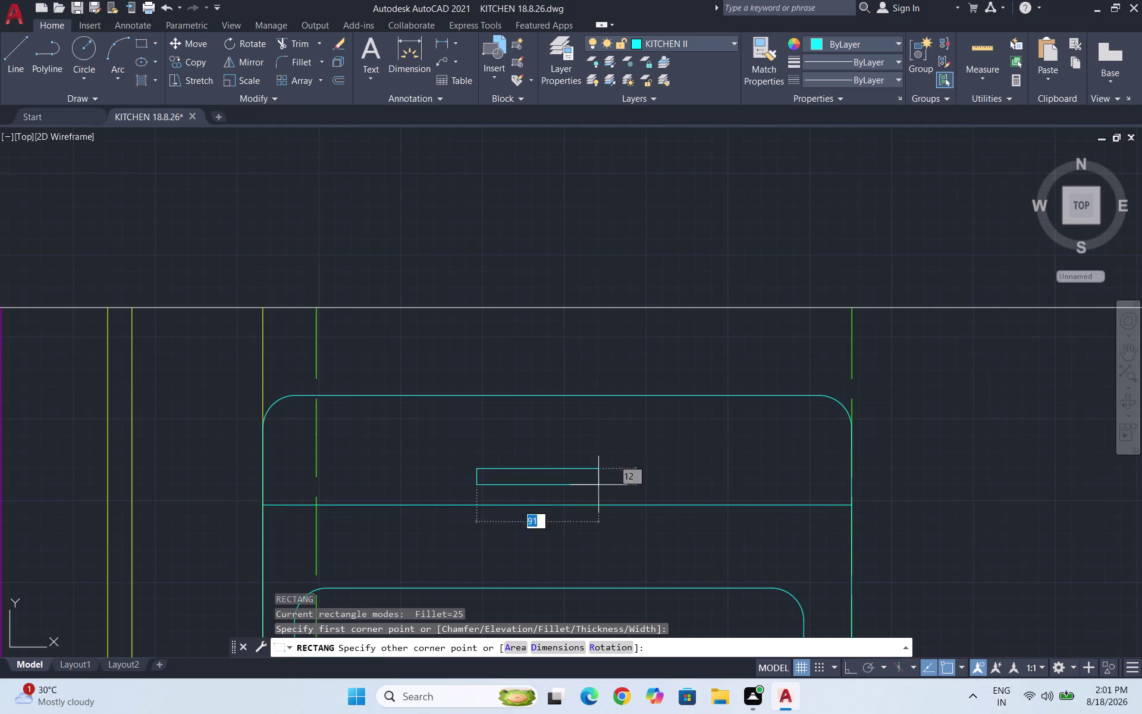
click(641, 494)
scroll(up, 3)
key(space)
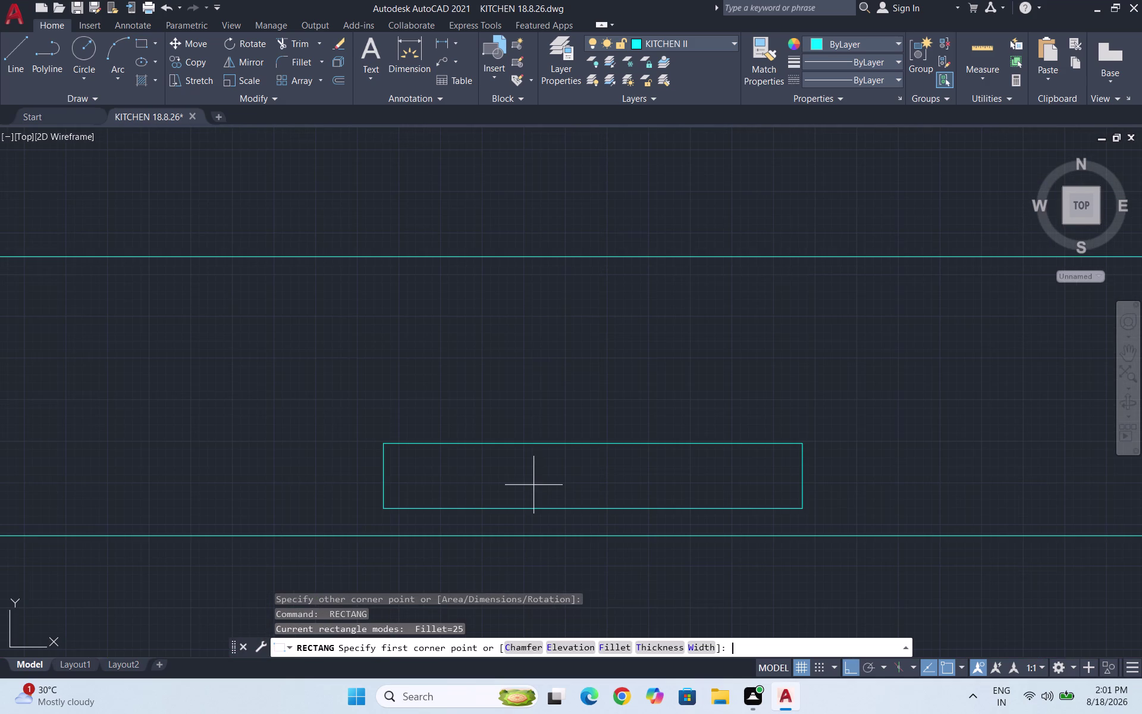
key(Escape)
Cancel an unfinished trial circle and save the kitchen drawing.
key(c)
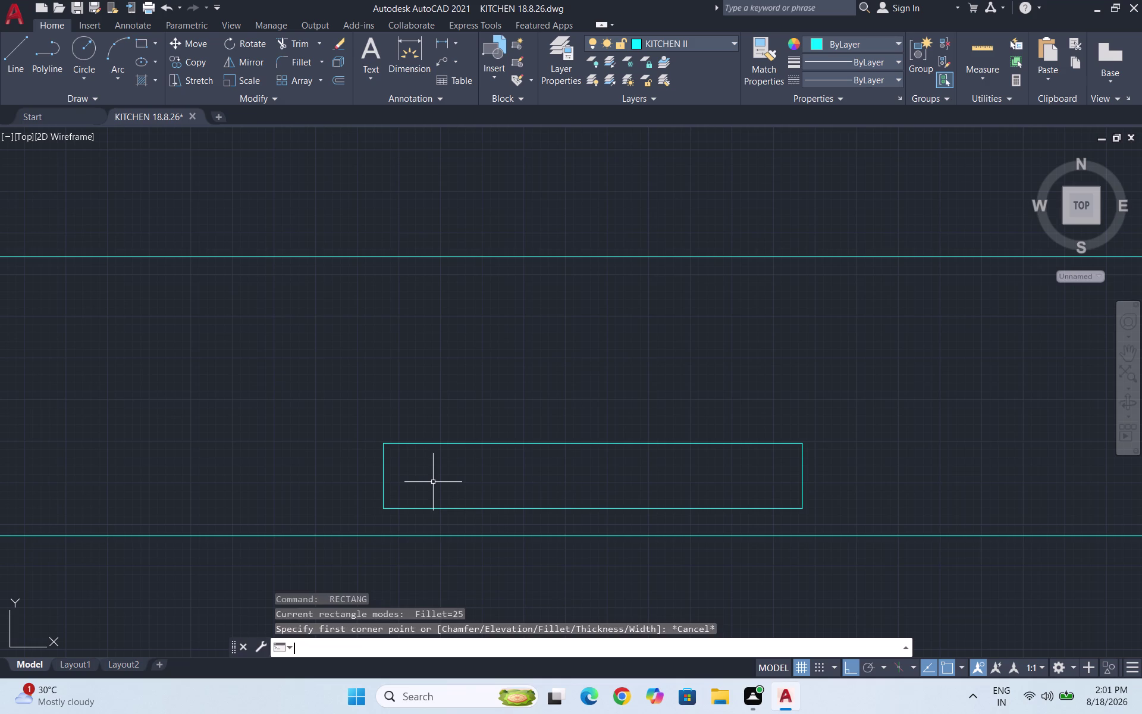
key(Return)
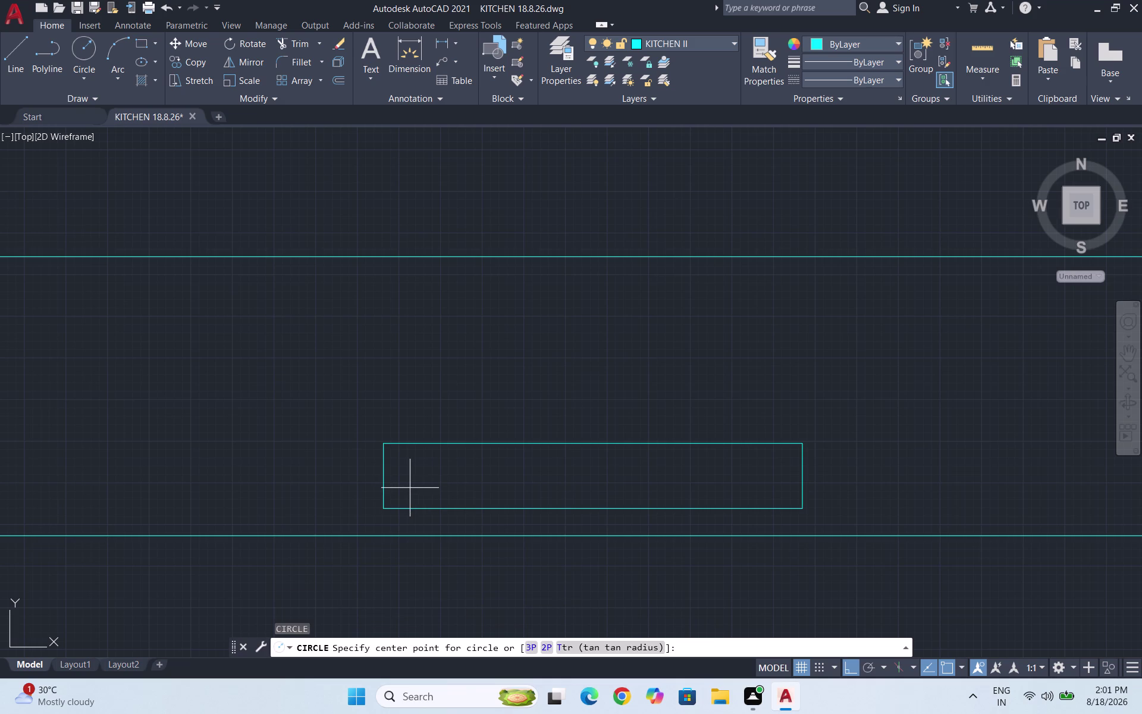
scroll(up, 3)
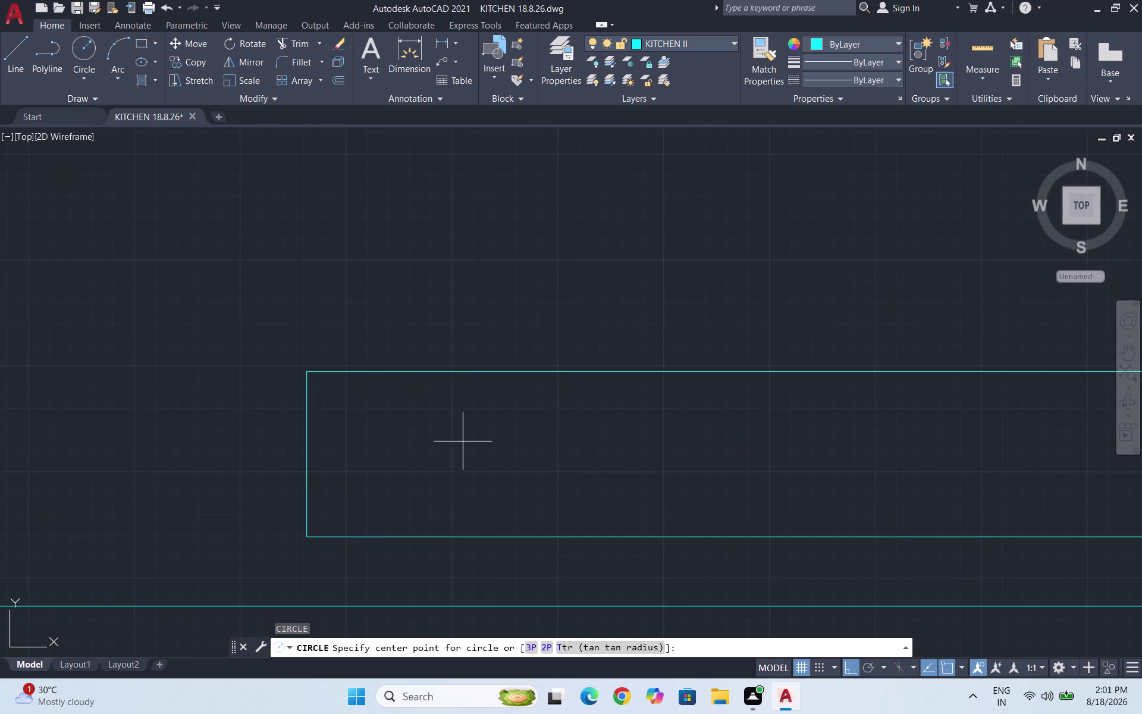
click(455, 441)
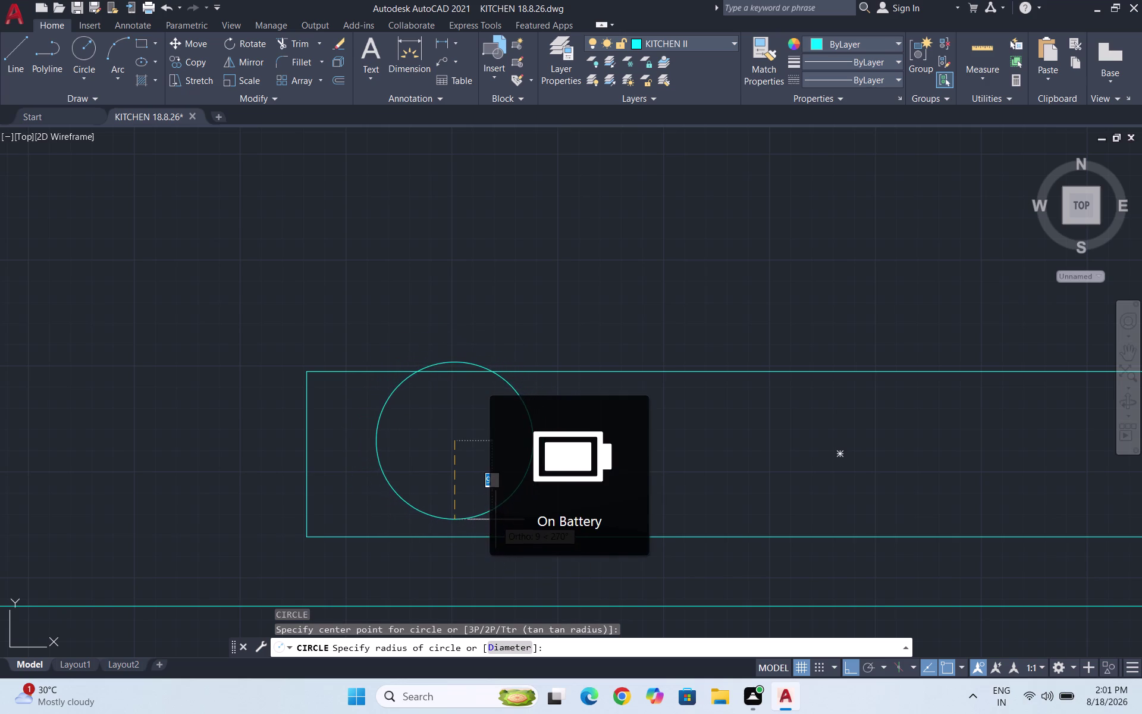
key(Escape)
key(ctrl+s)
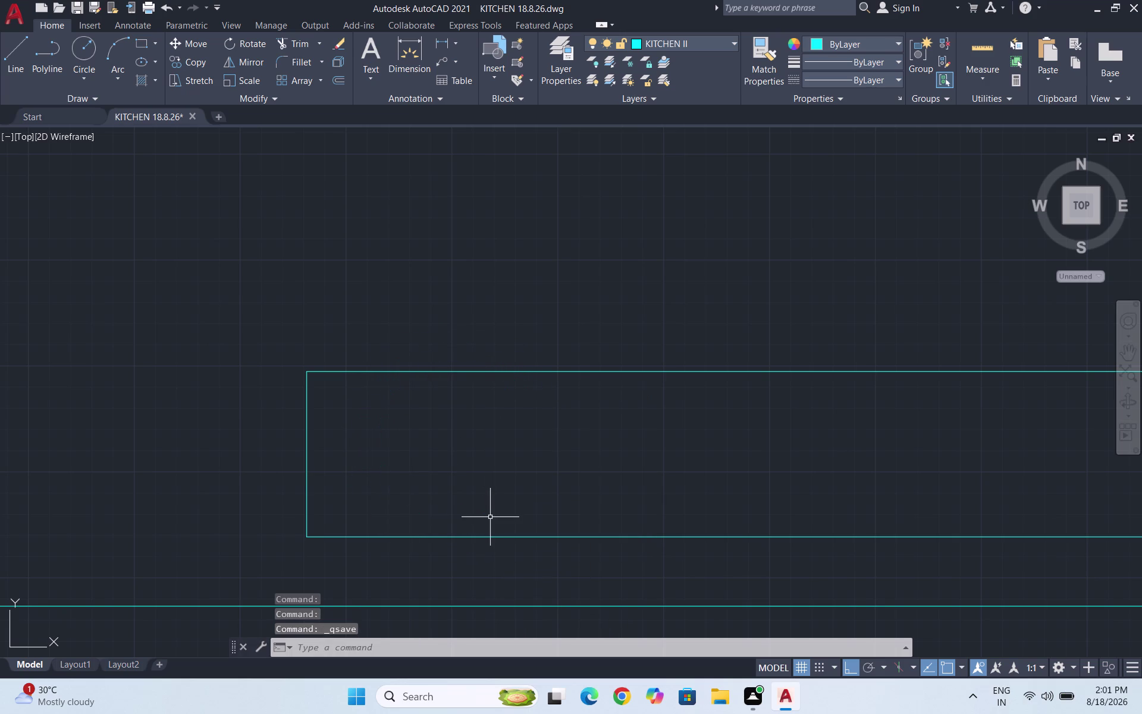
key(Escape)
key(Escape)
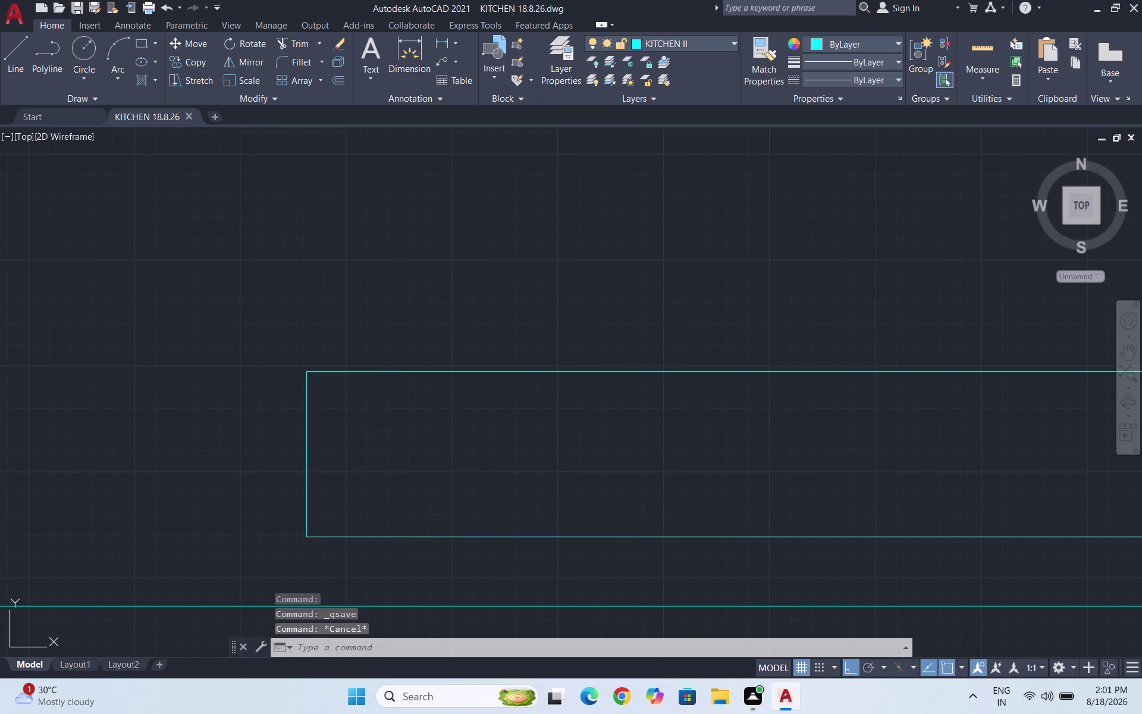
Draw an oversized trial circle in the strip, then erase it.
key(c)
key(Return)
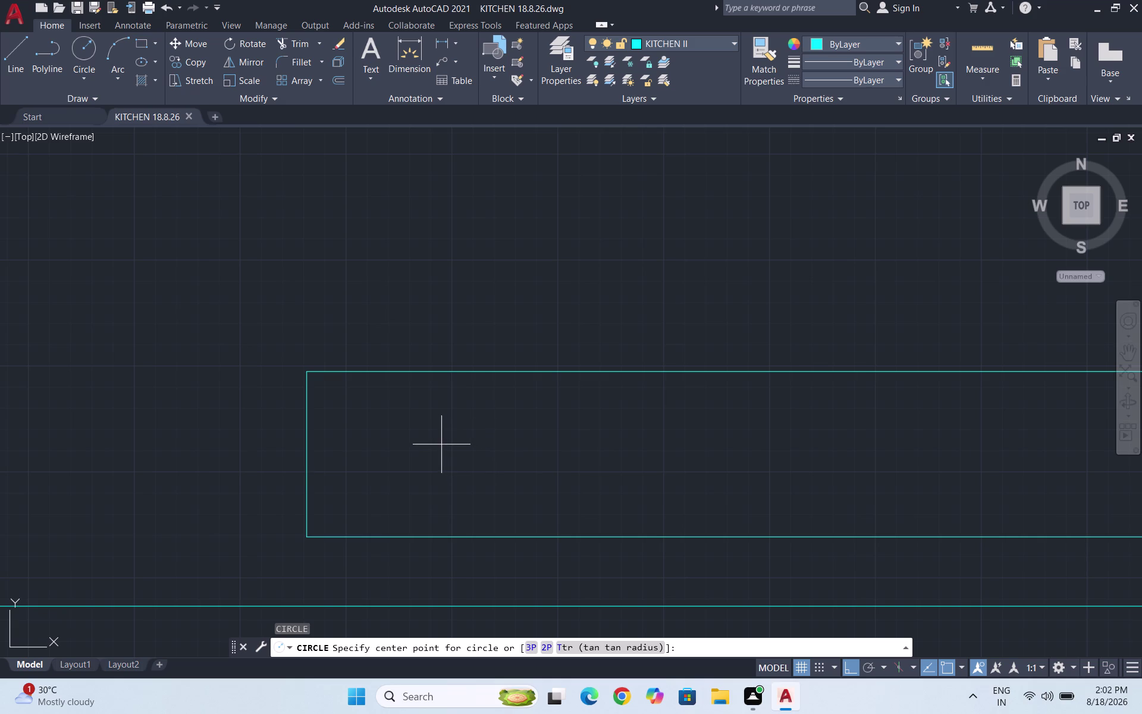
click(456, 449)
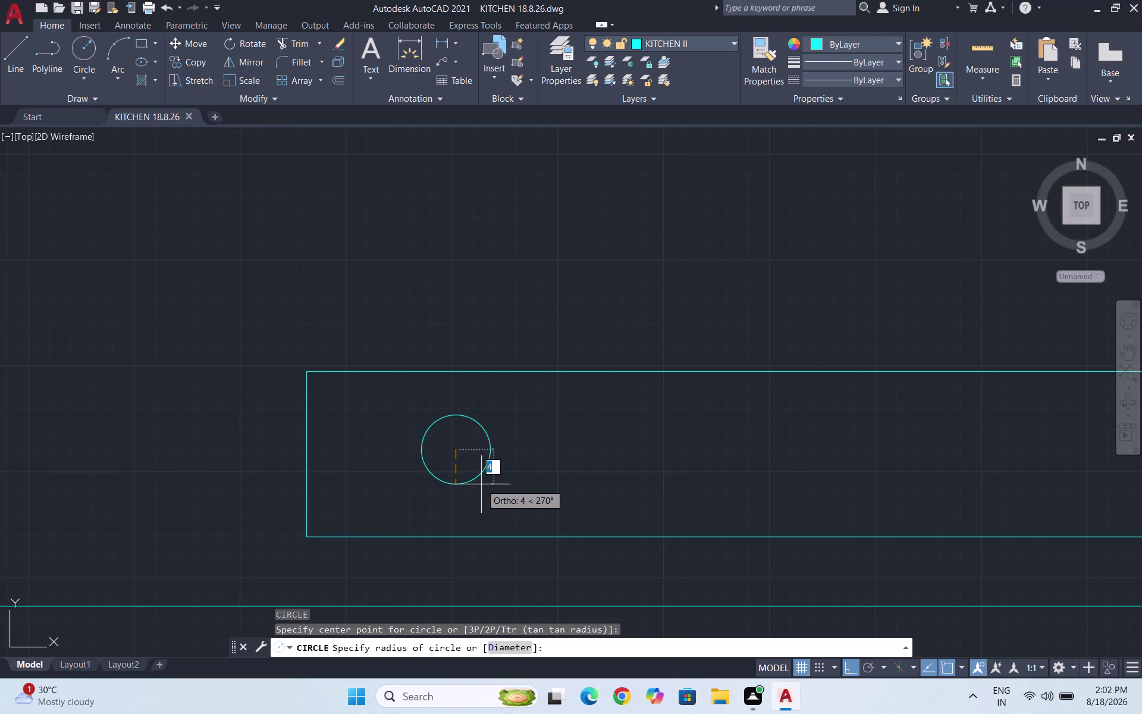
click(509, 530)
key(Escape)
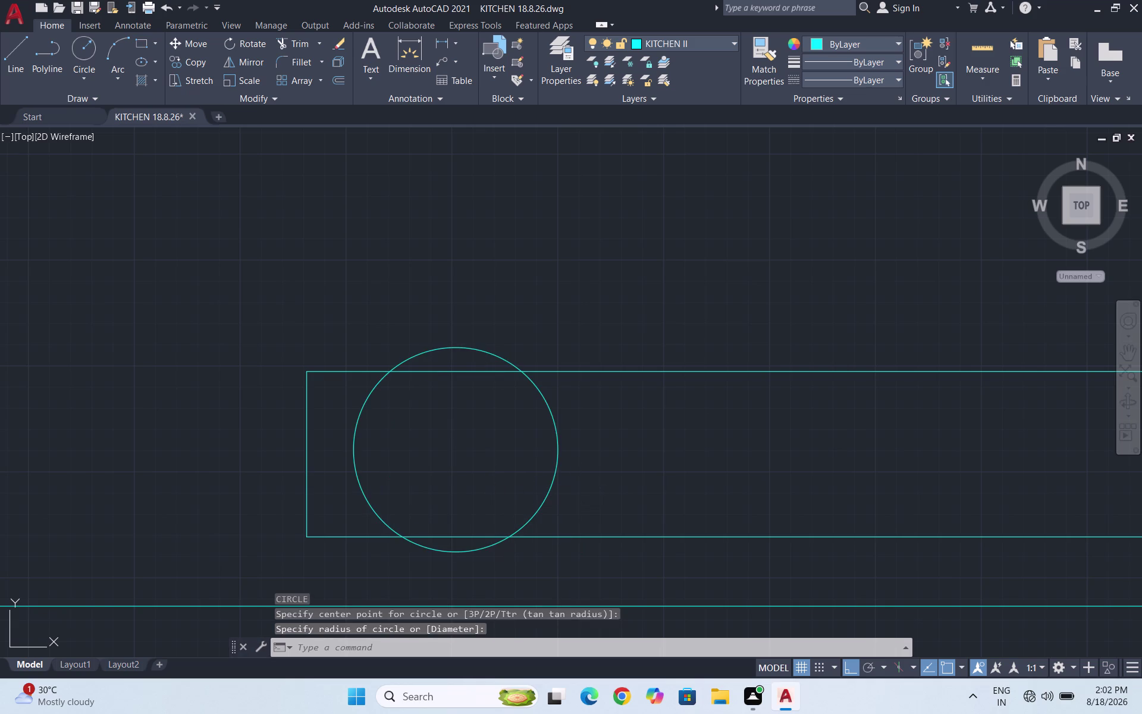
drag(575, 485, 555, 465)
click(513, 426)
key(Delete)
Draw another trial circle inside the counter strip.
key(c)
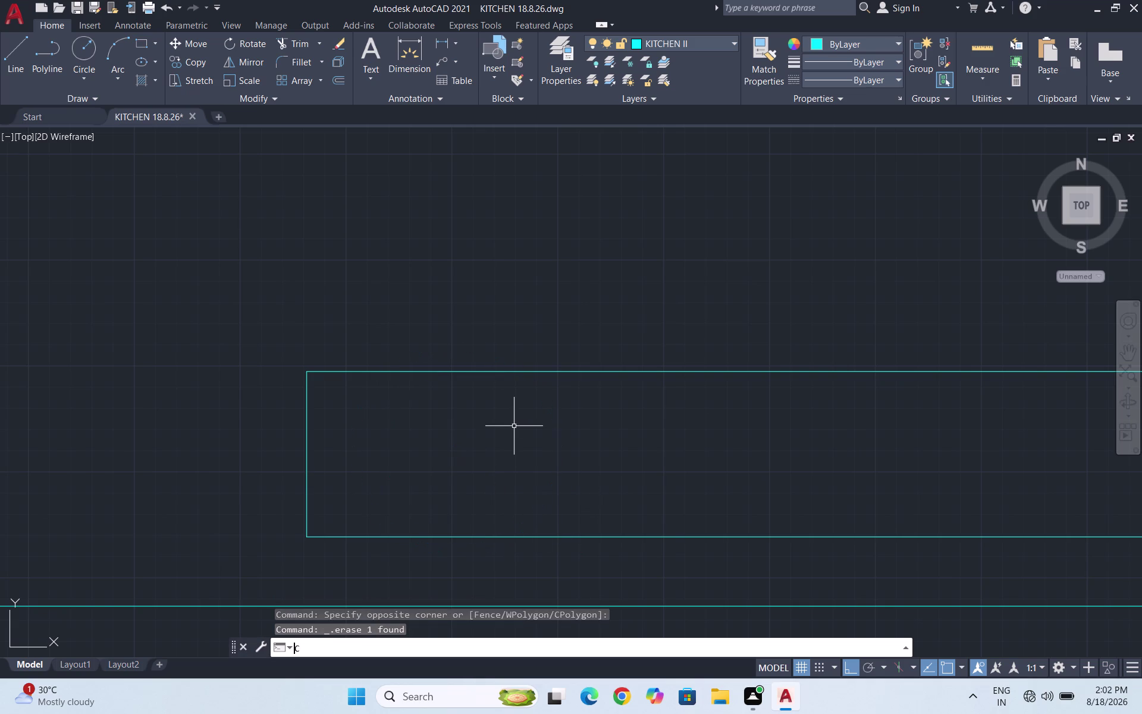
key(Return)
click(446, 445)
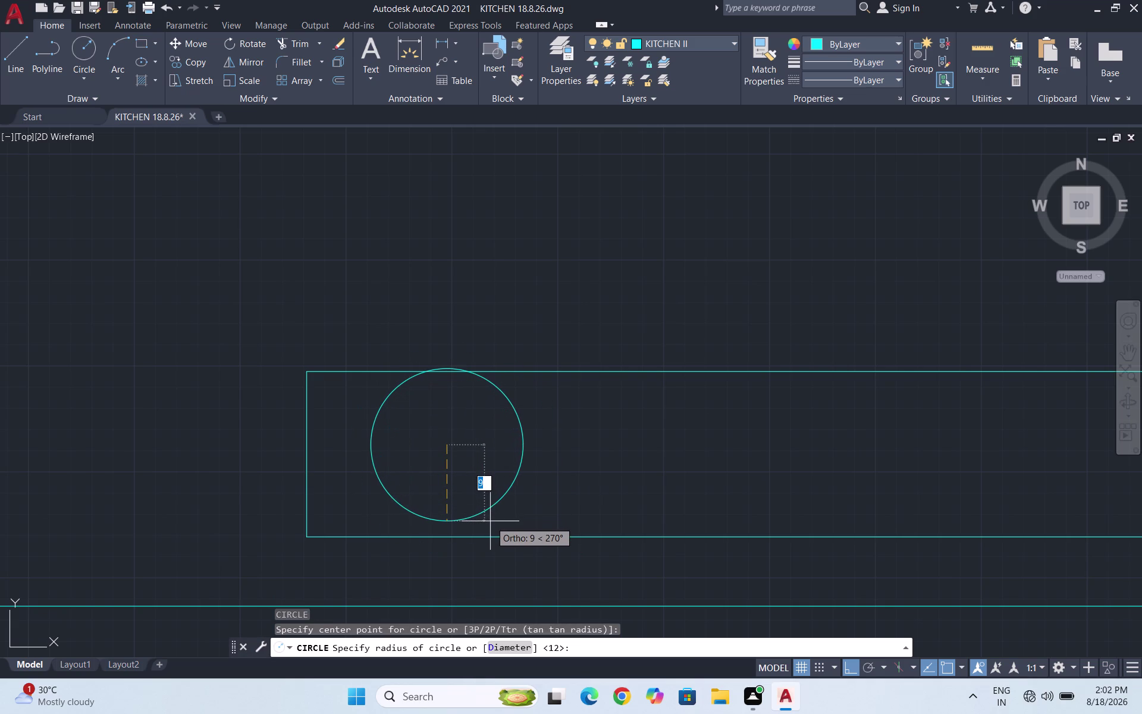
click(490, 524)
drag(525, 513, 506, 500)
click(434, 467)
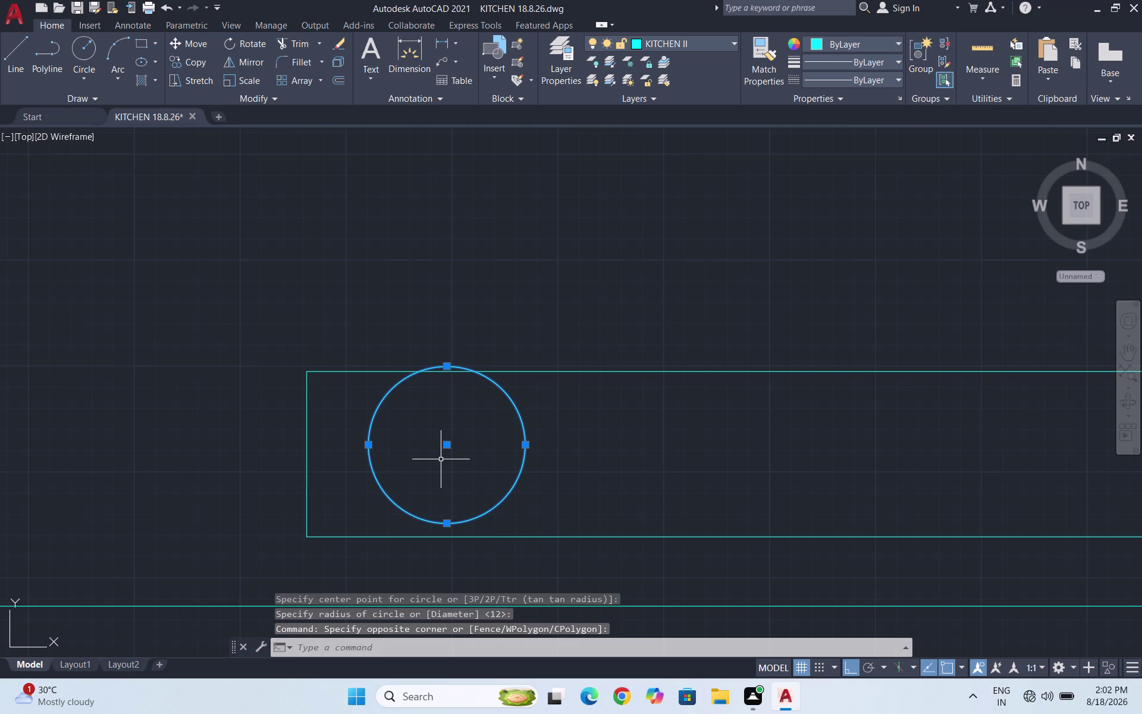
key(m)
key(Return)
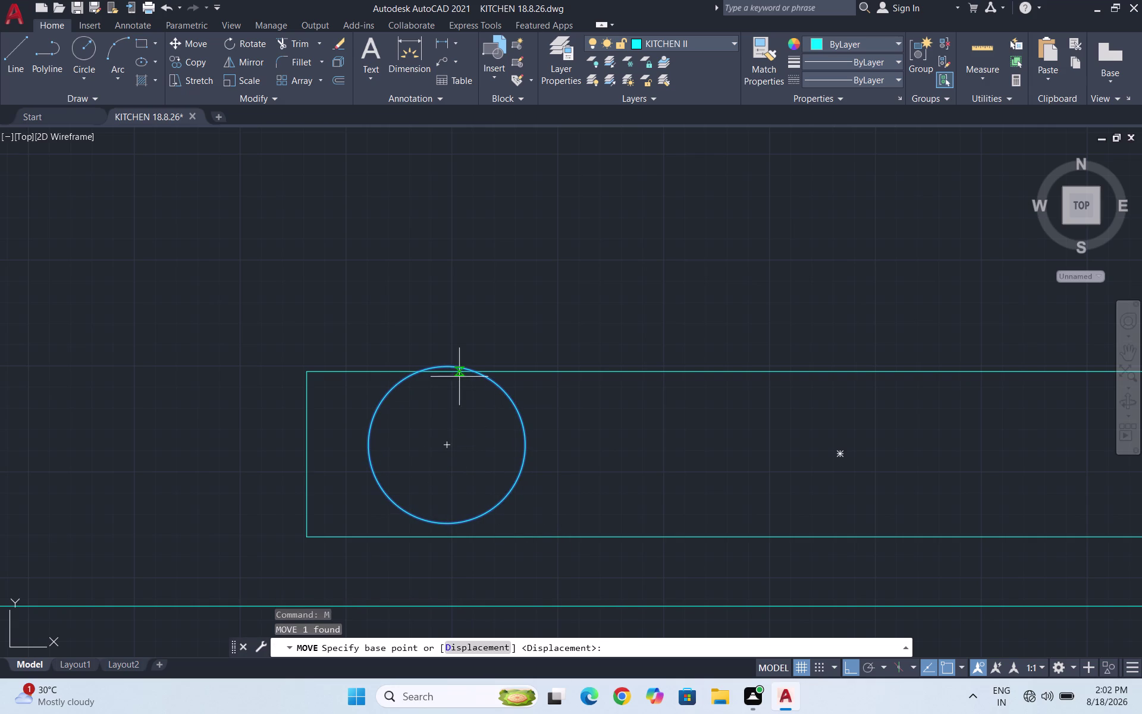
click(447, 448)
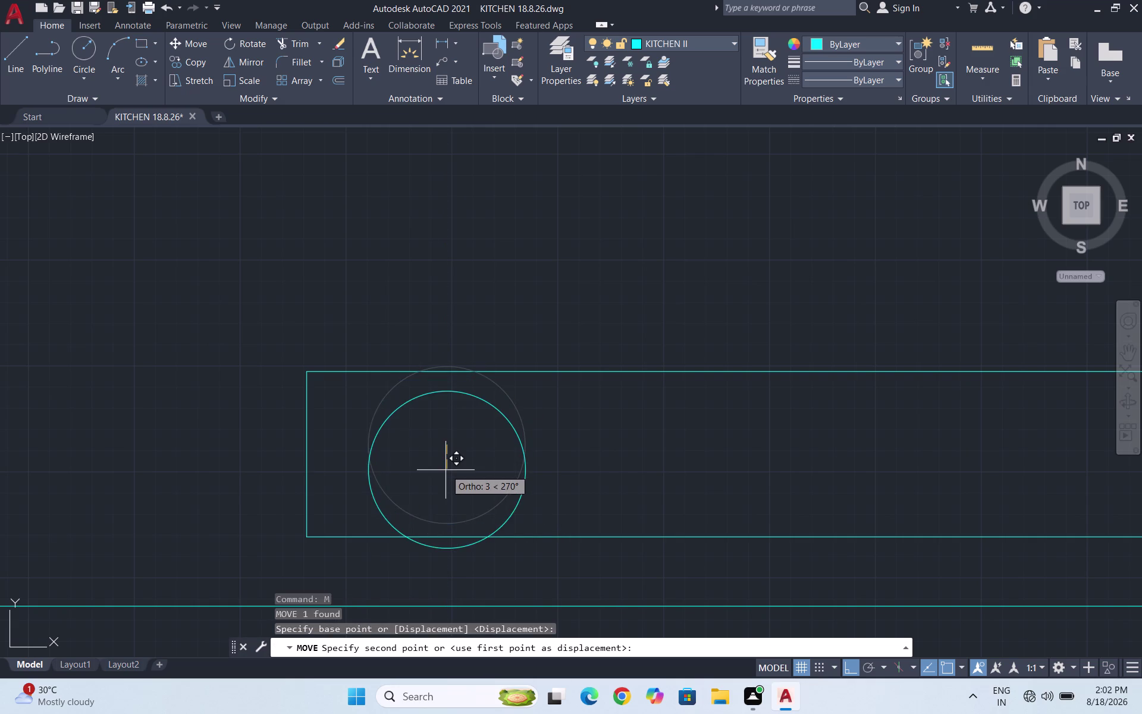
key(Escape)
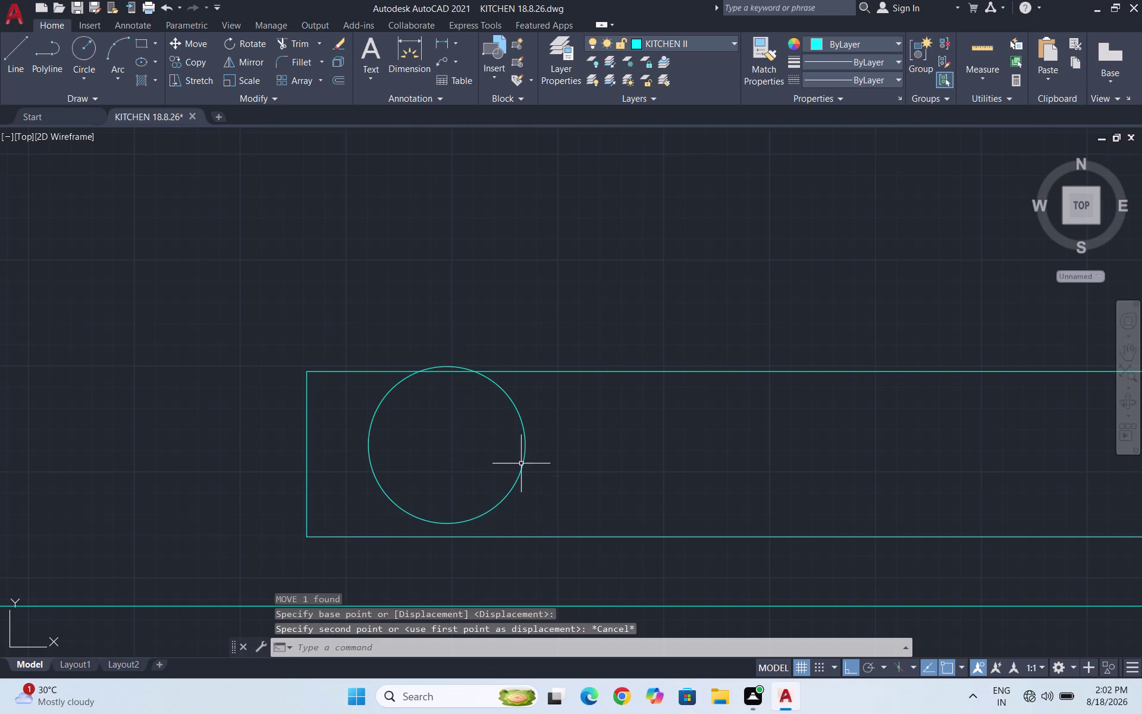
Move the circle so its bottom point sits on the strip's bottom edge.
drag(547, 485, 545, 474)
click(489, 451)
key(m)
key(Return)
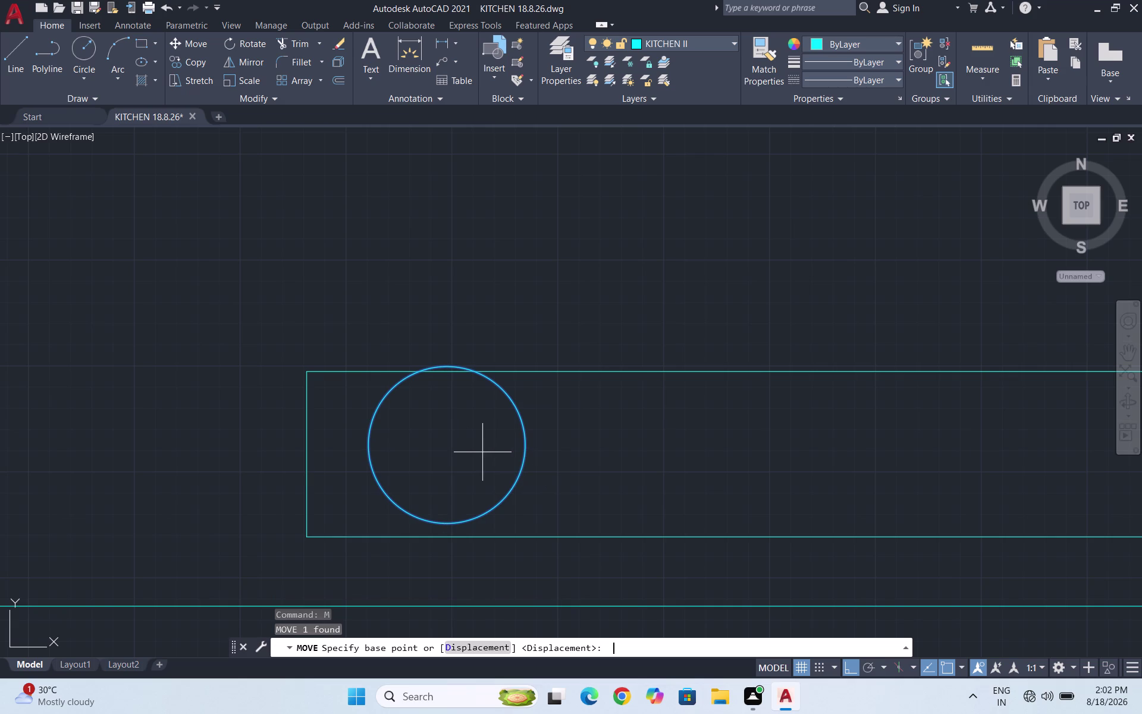
scroll(up, 3)
click(454, 517)
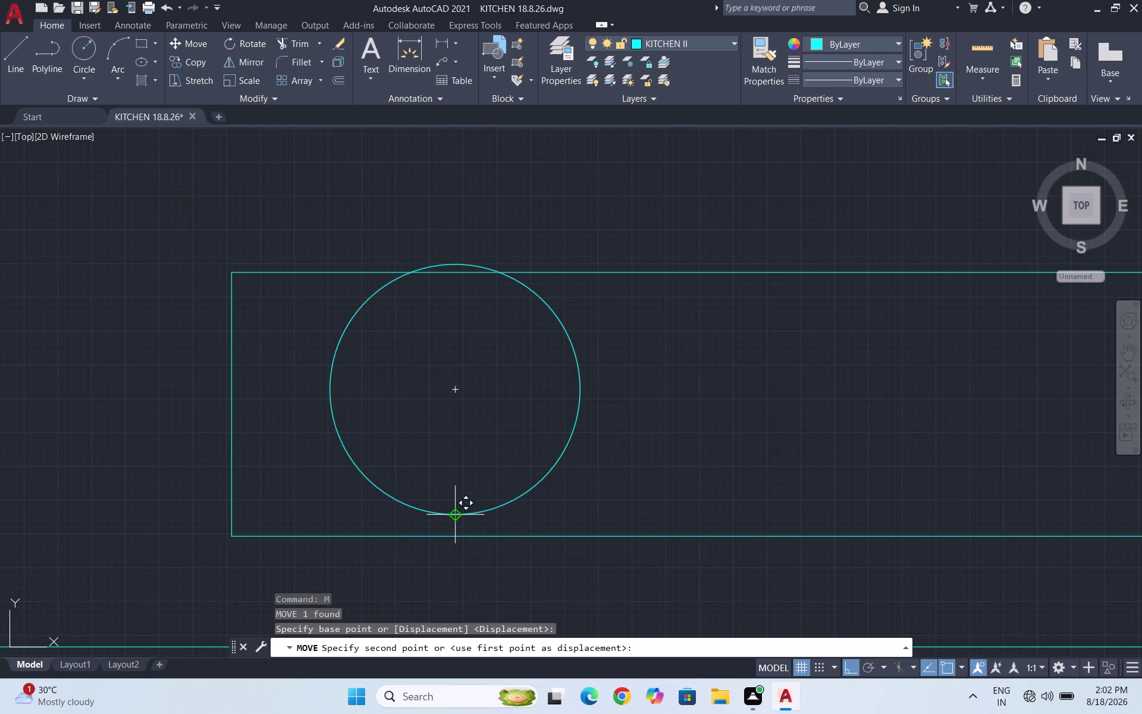
click(454, 535)
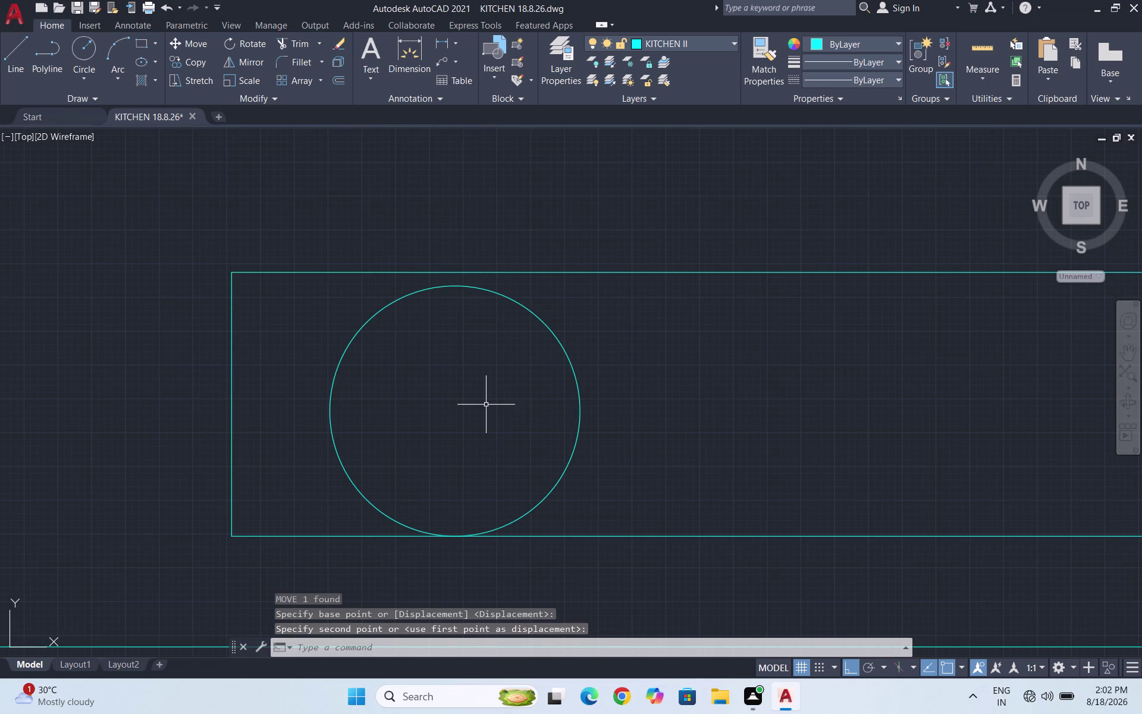
Attempt to stretch the circle, then cancel the failed try.
key(Escape)
key(s)
key(Return)
key(backslash)
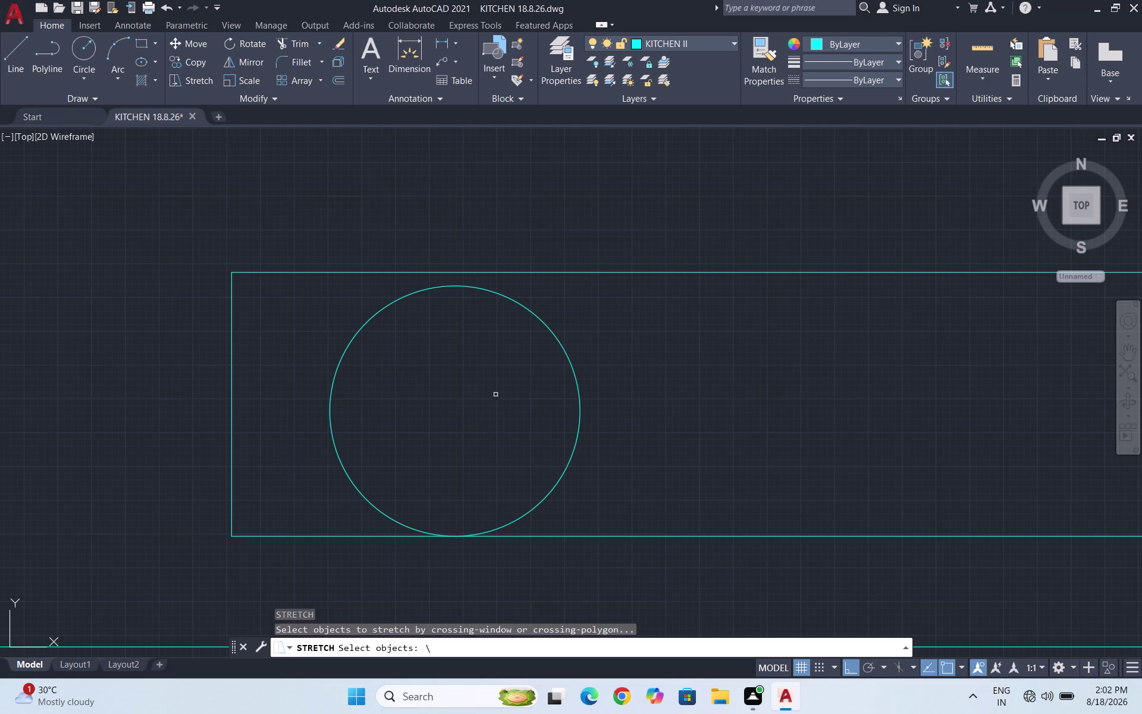
click(457, 285)
drag(557, 335, 481, 335)
click(345, 348)
key(Escape)
key(Escape)
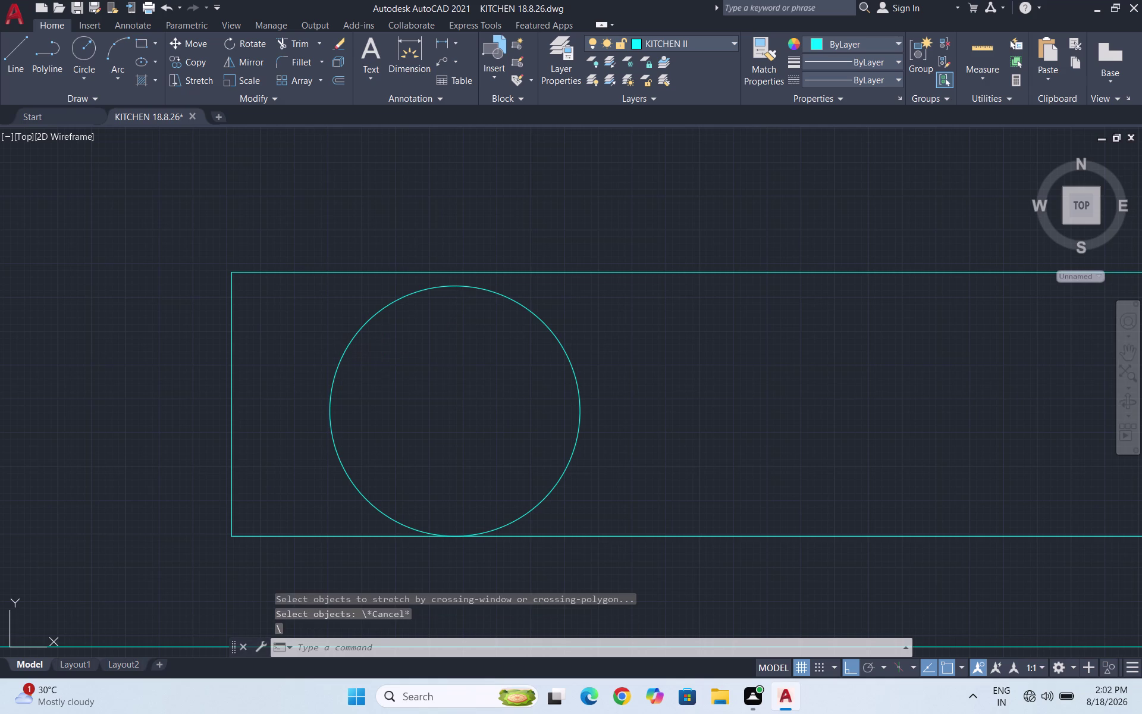
Stretch the circle's top point up to the strip's top edge.
key(s)
key(Return)
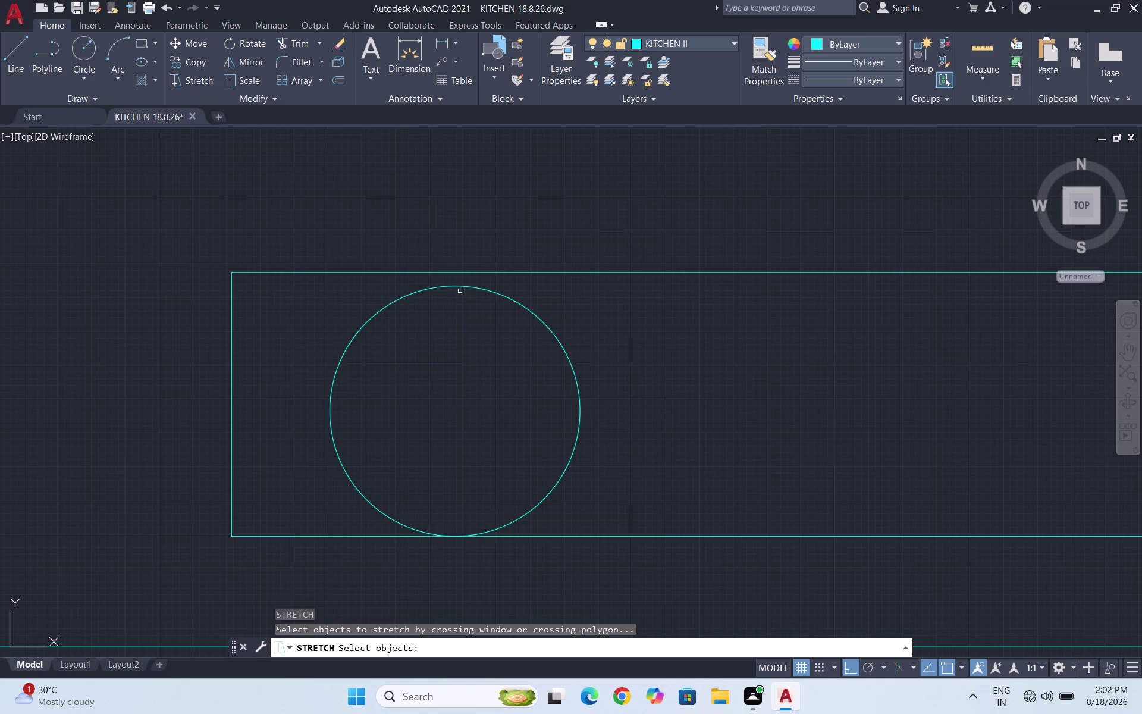
click(462, 287)
key(Return)
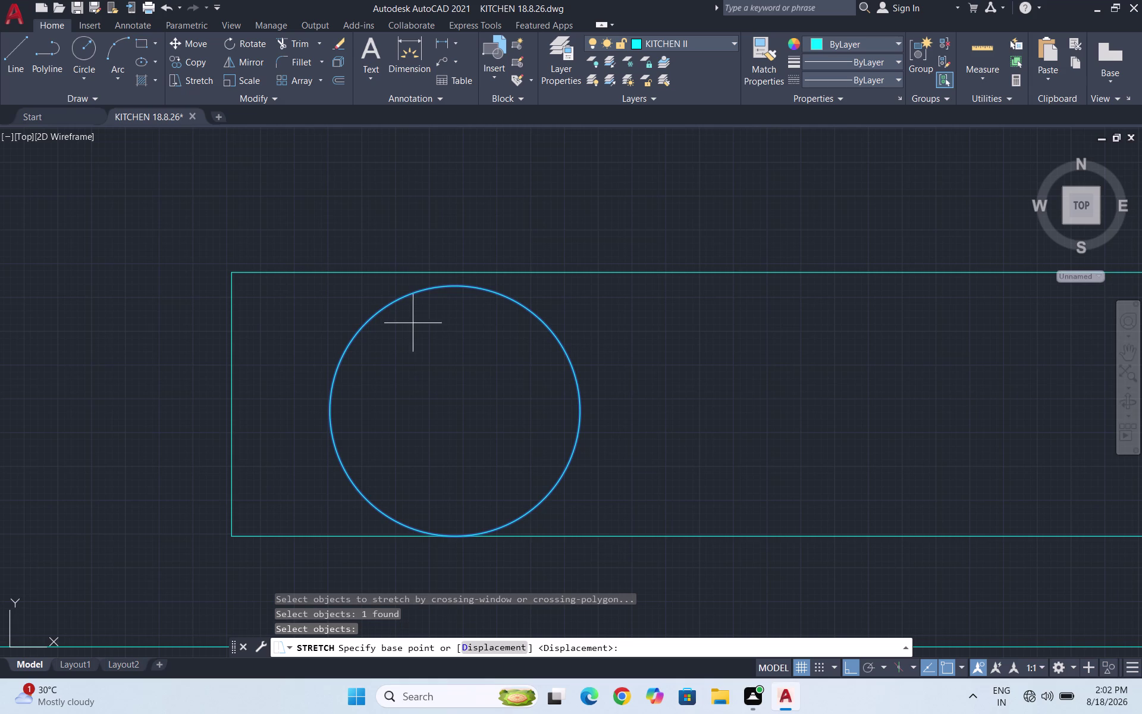
click(457, 287)
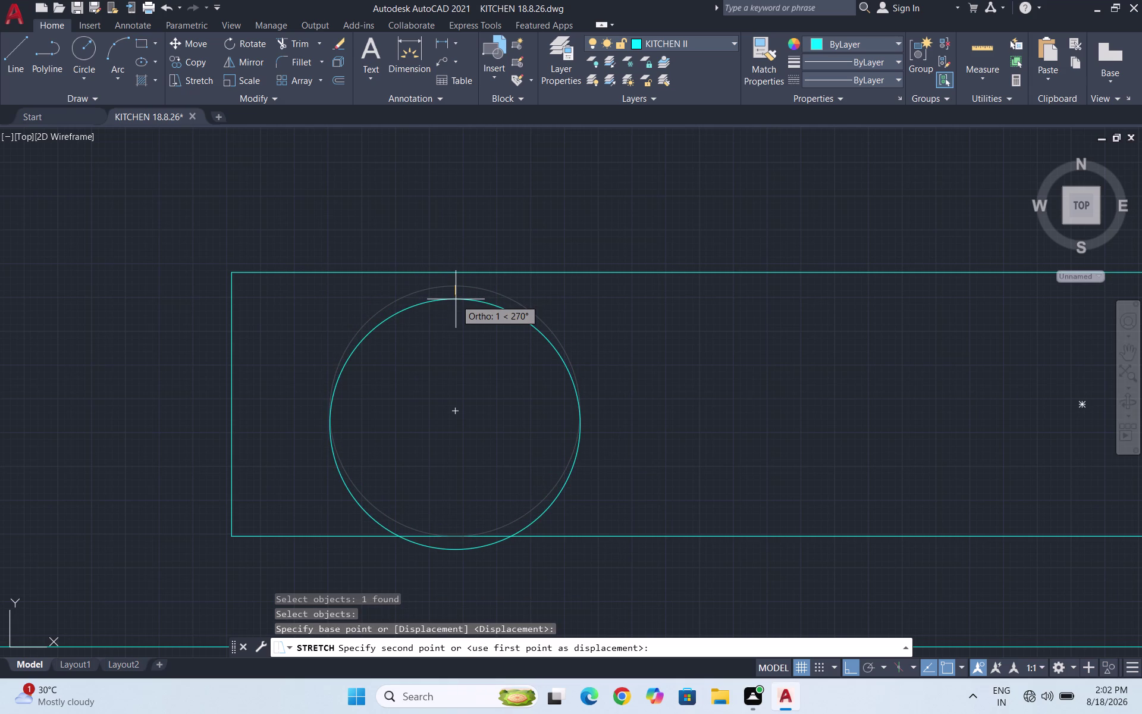
click(457, 273)
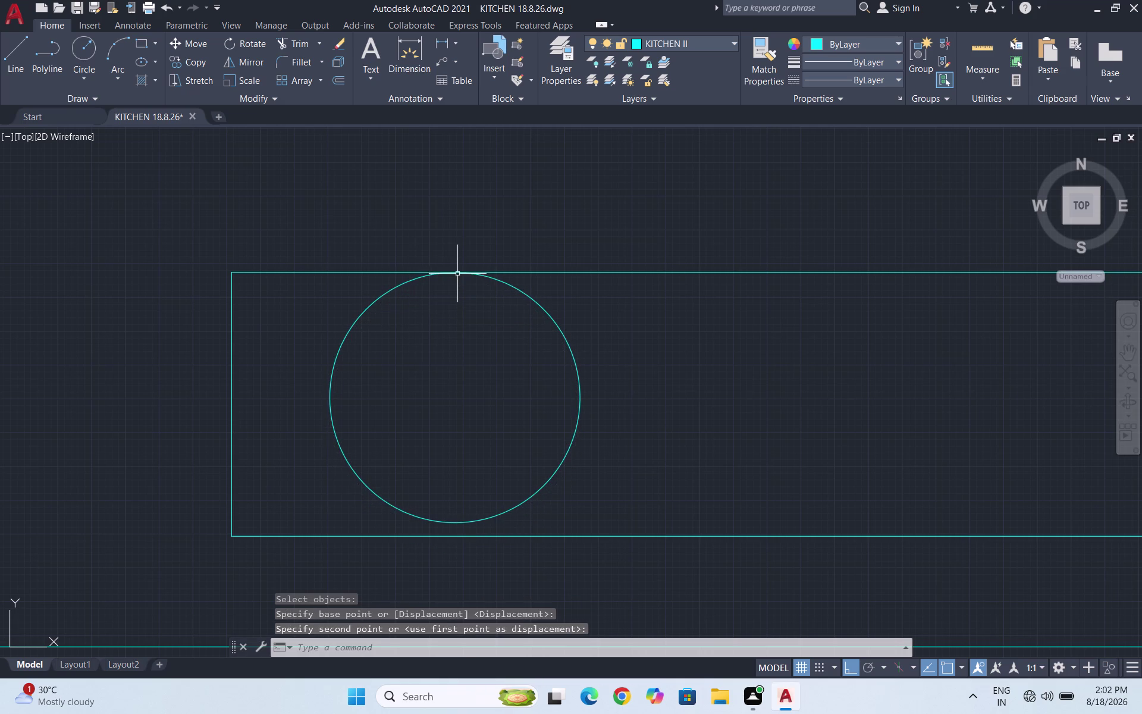
Select and erase the stretched circle, leaving the strip empty.
scroll(up, 3)
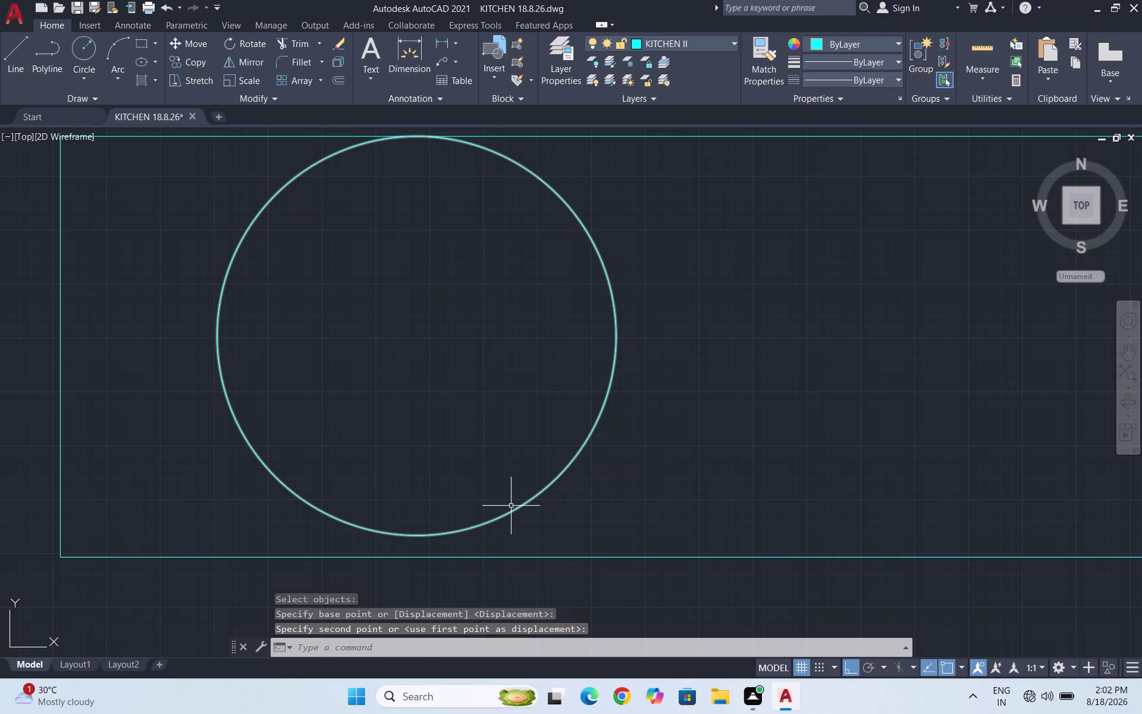
scroll(down, 3)
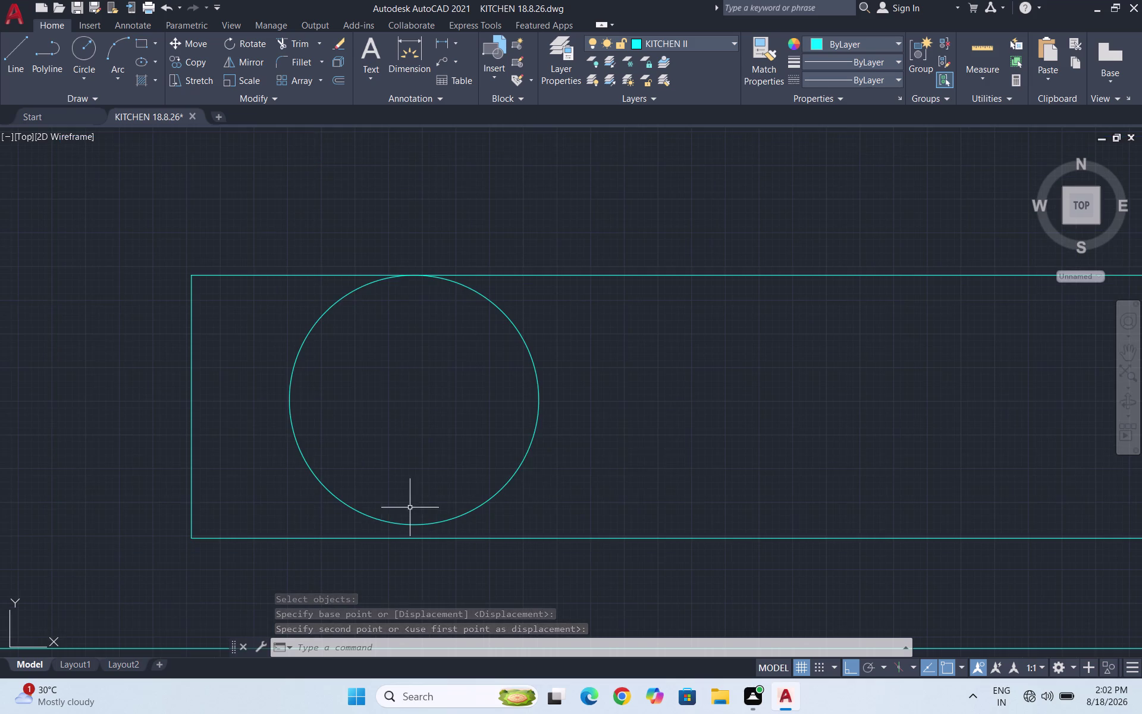
drag(642, 453, 628, 454)
click(350, 395)
key(Delete)
key(Escape)
key(Escape)
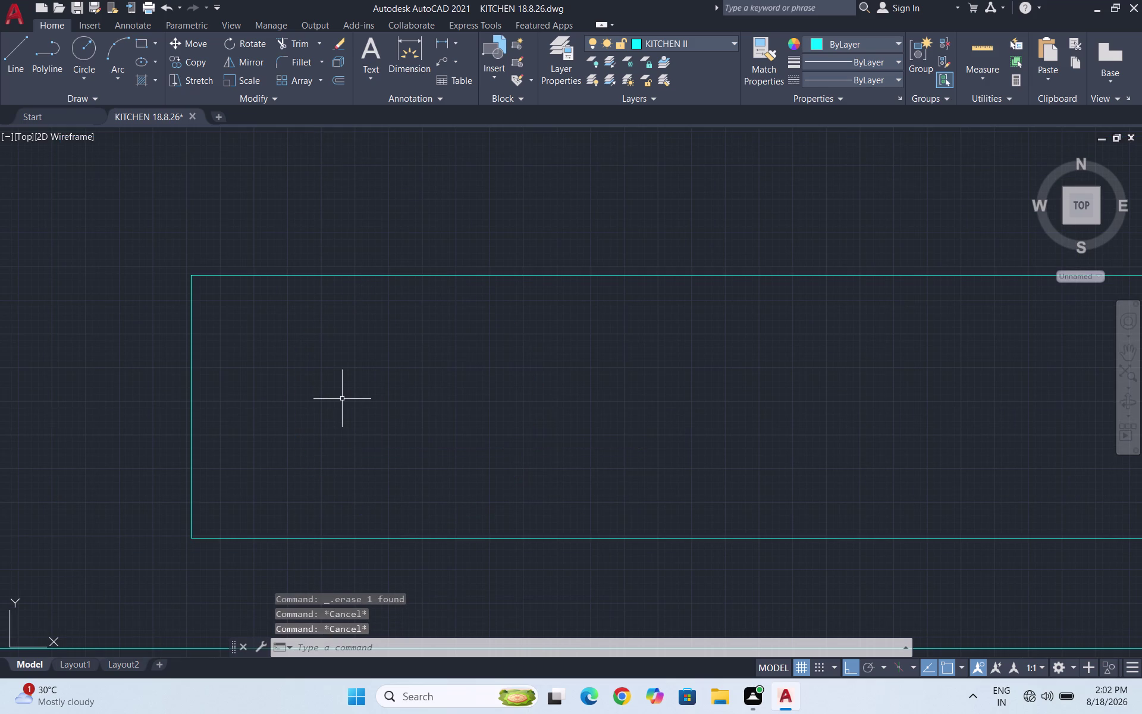
Draw a circle centered on the strip's left edge, sized to reach its bottom edge.
key(c)
key(Return)
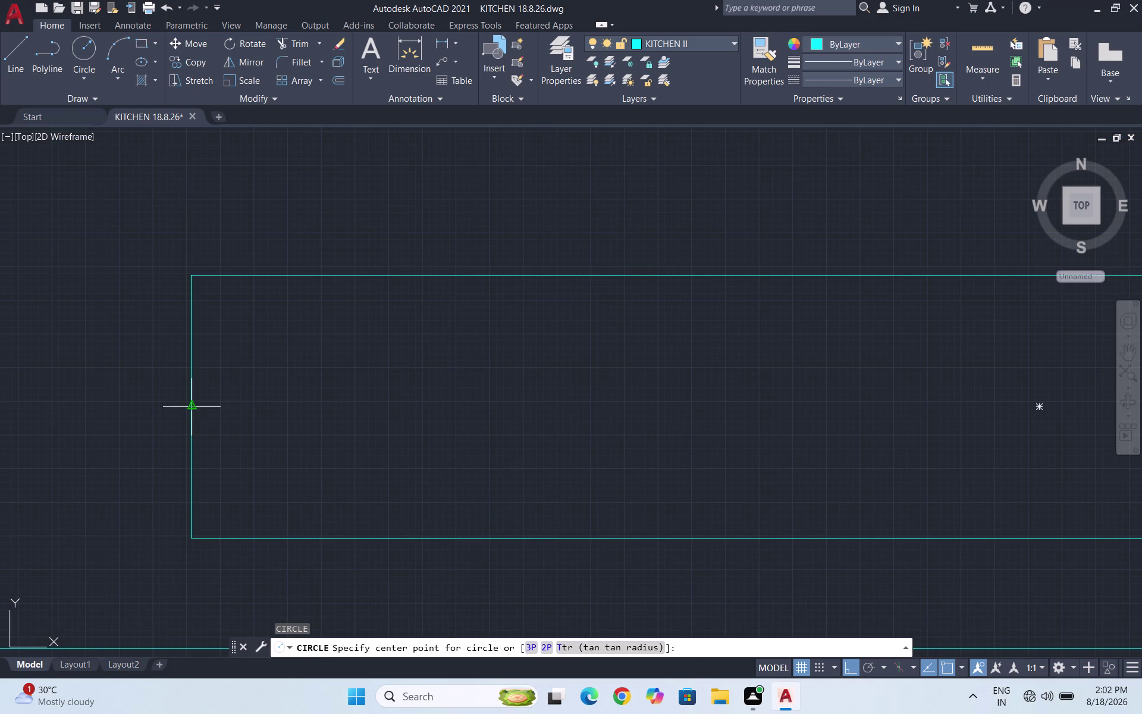
click(194, 409)
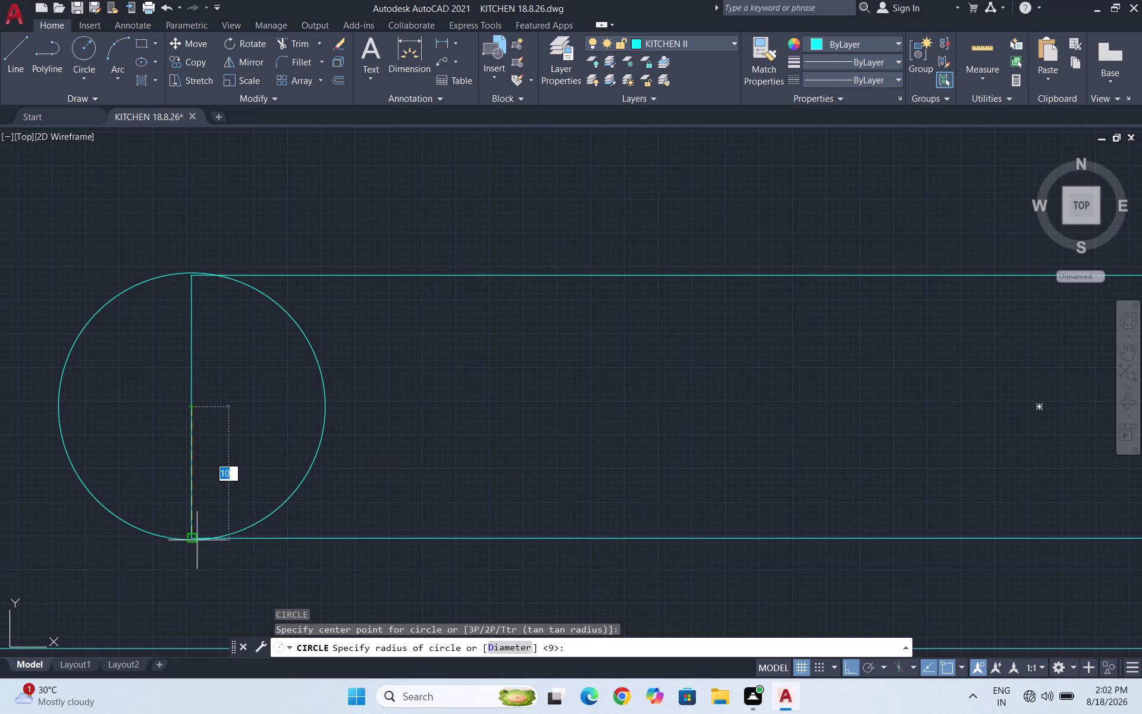
click(193, 541)
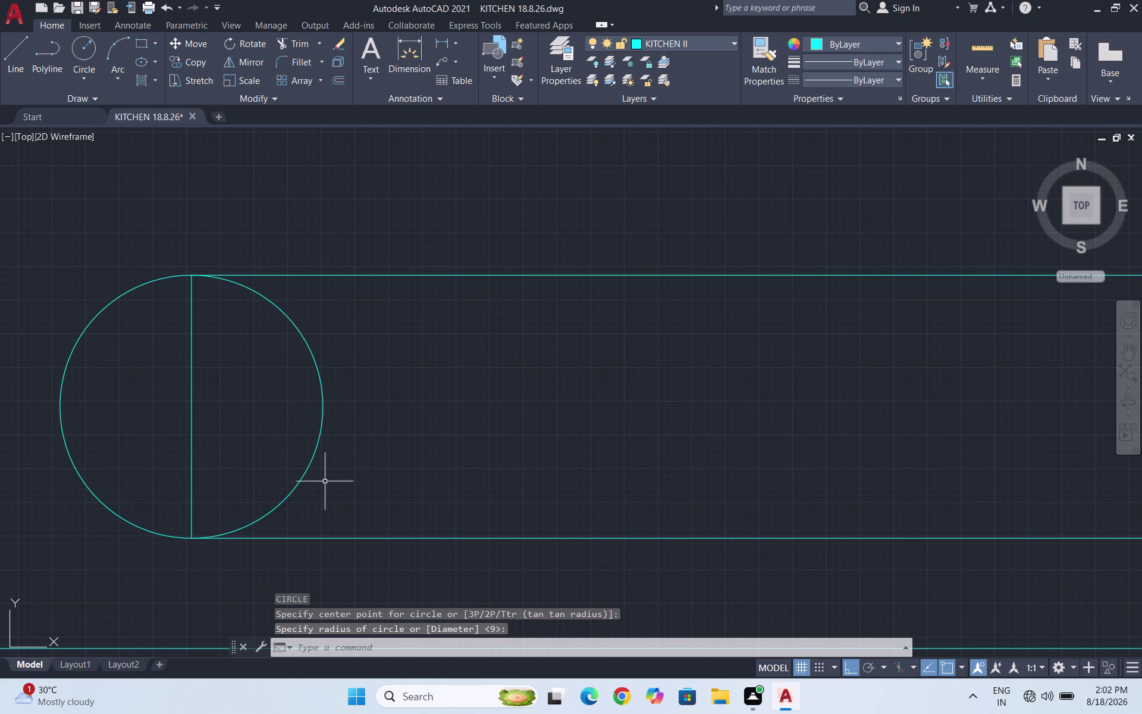
key(Escape)
Move the new circle rightward into the counter strip.
drag(337, 473, 312, 461)
click(264, 417)
key(m)
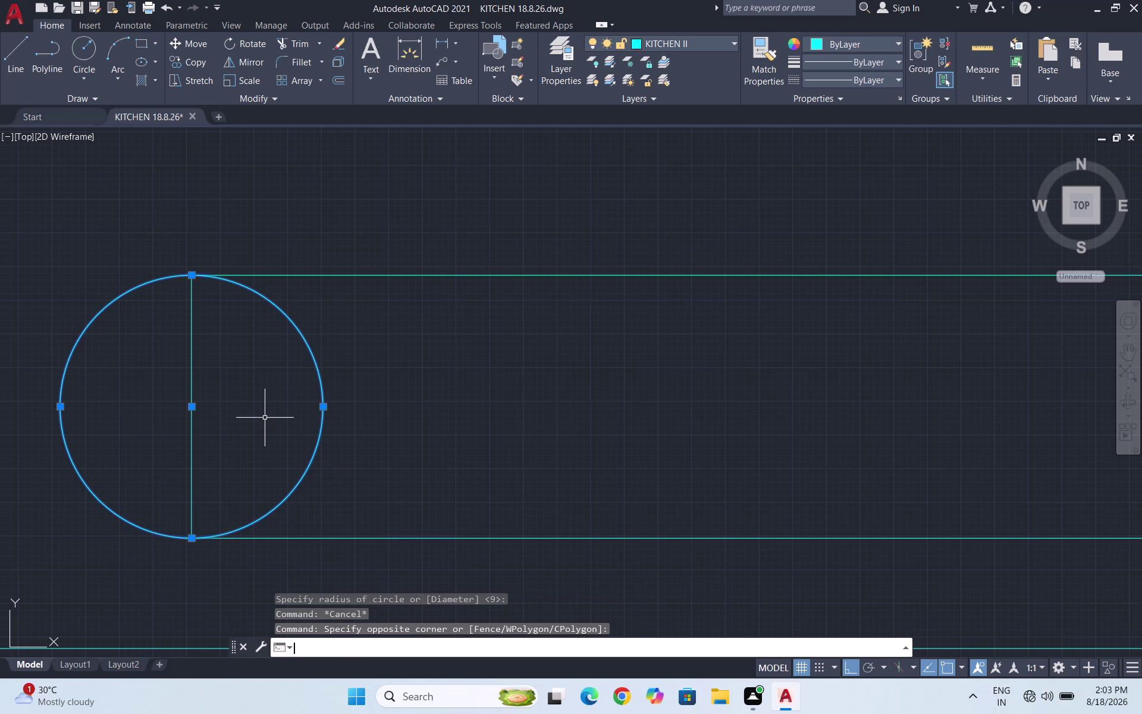
key(Return)
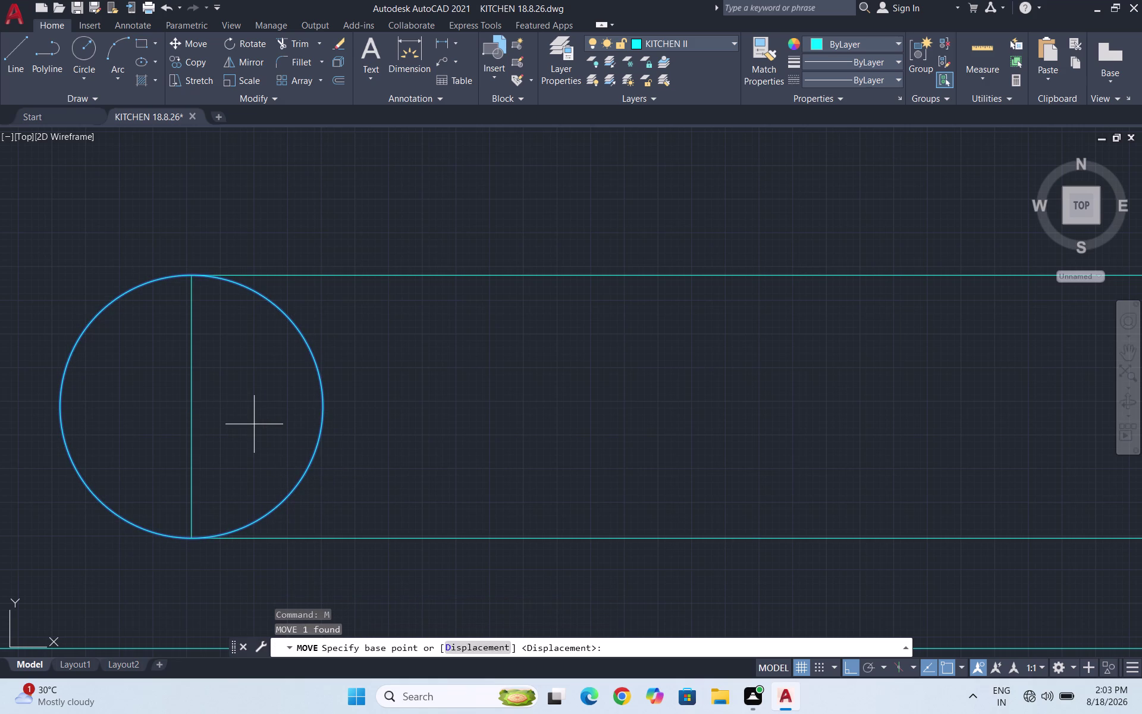
scroll(down, 3)
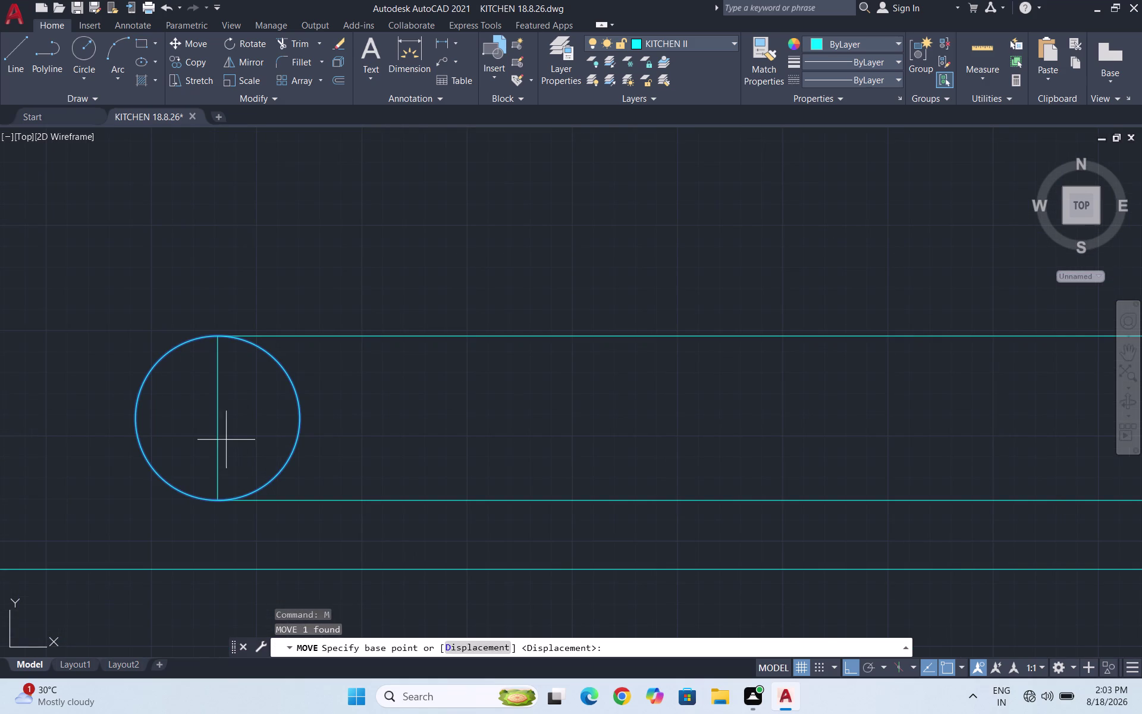
click(219, 416)
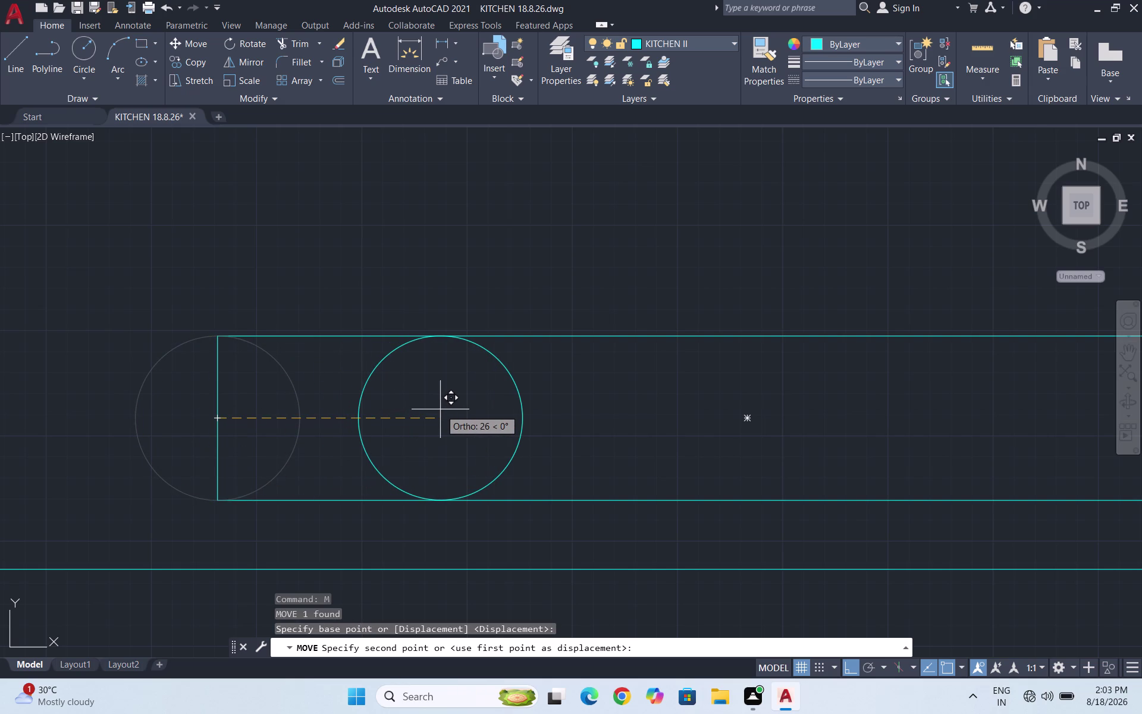
click(440, 410)
scroll(down, 3)
Copy the circle to the strip's middle and right end as burners.
drag(502, 431, 457, 427)
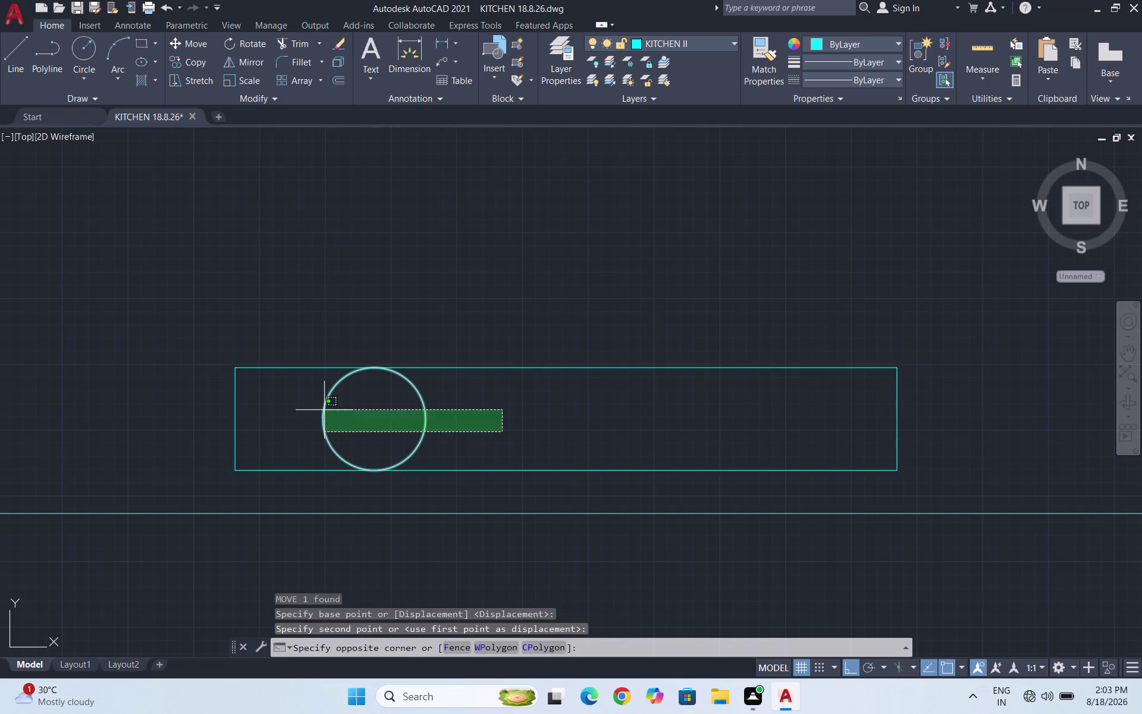
click(293, 394)
text(CO)
key(Return)
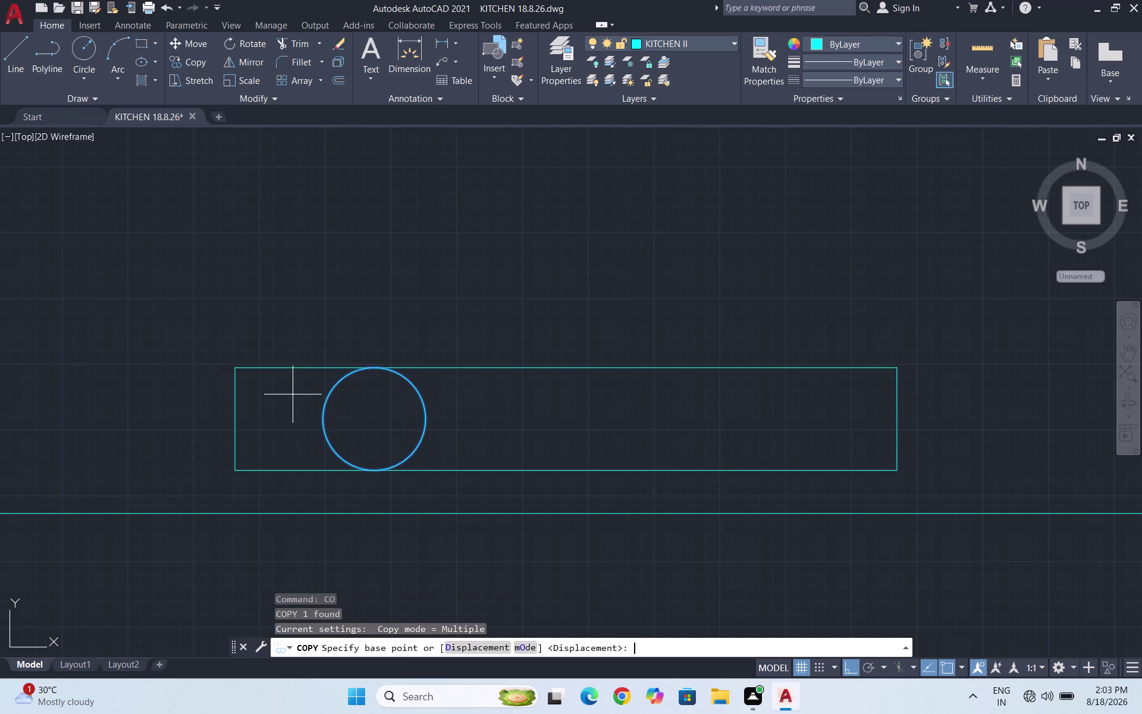
click(372, 367)
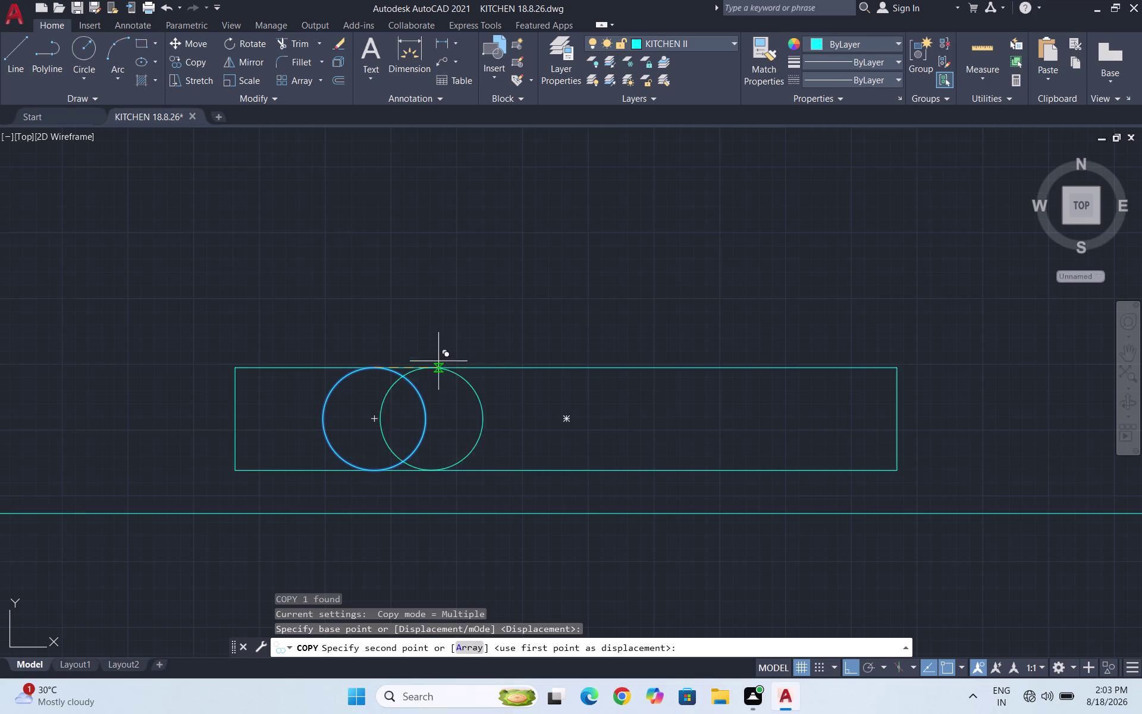
click(755, 365)
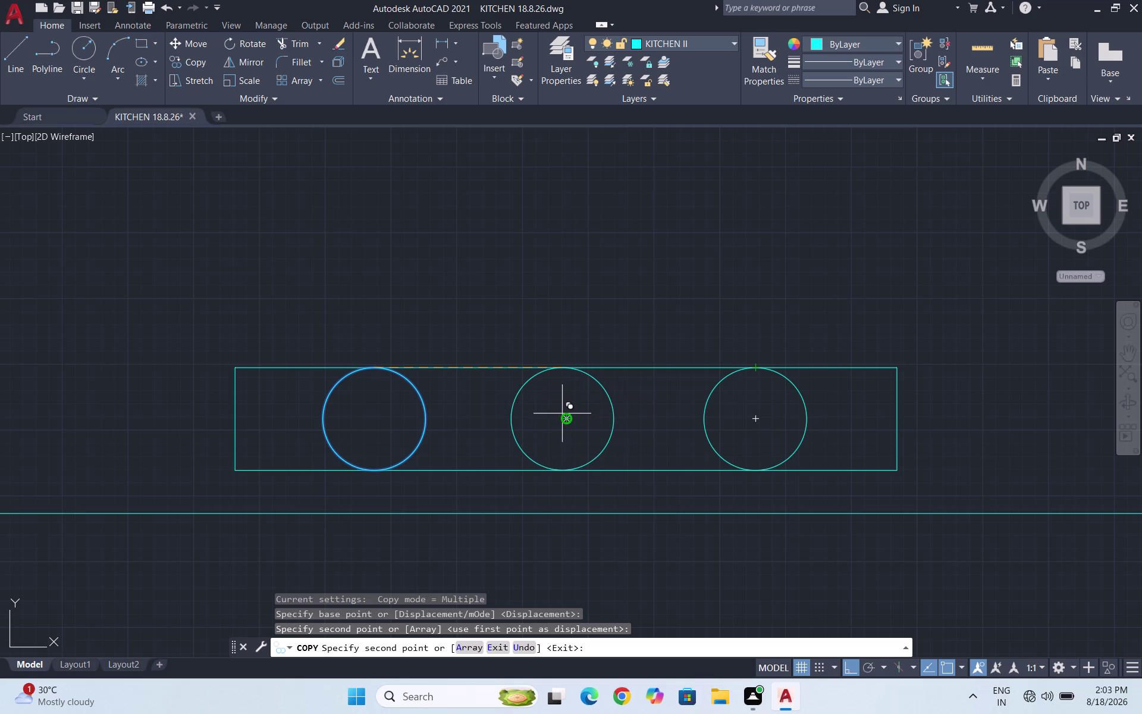
click(564, 415)
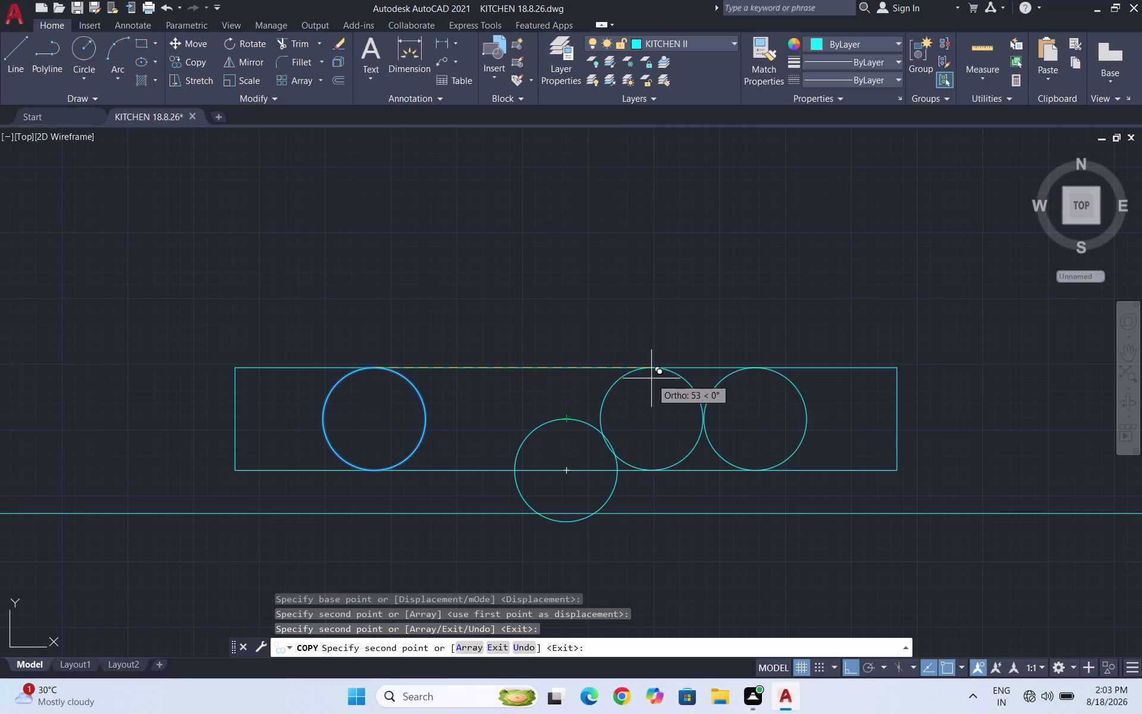
click(571, 391)
key(Escape)
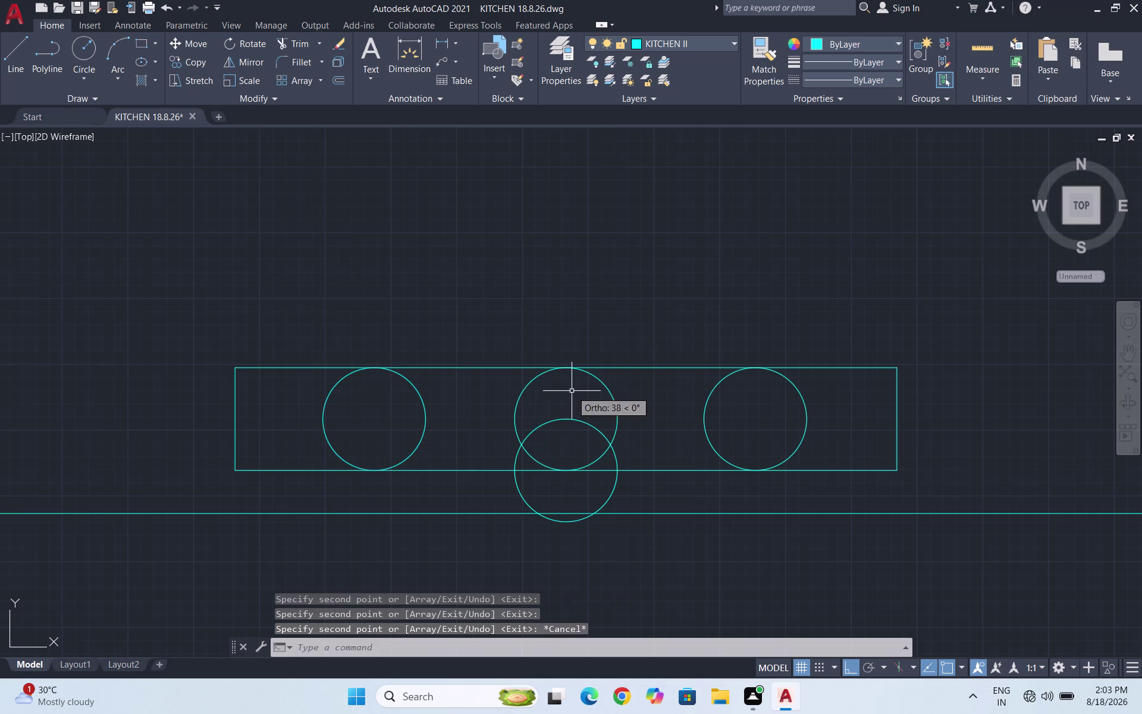
Delete the stray copy below the strip and save the drawing.
drag(584, 428, 578, 422)
click(561, 412)
key(Delete)
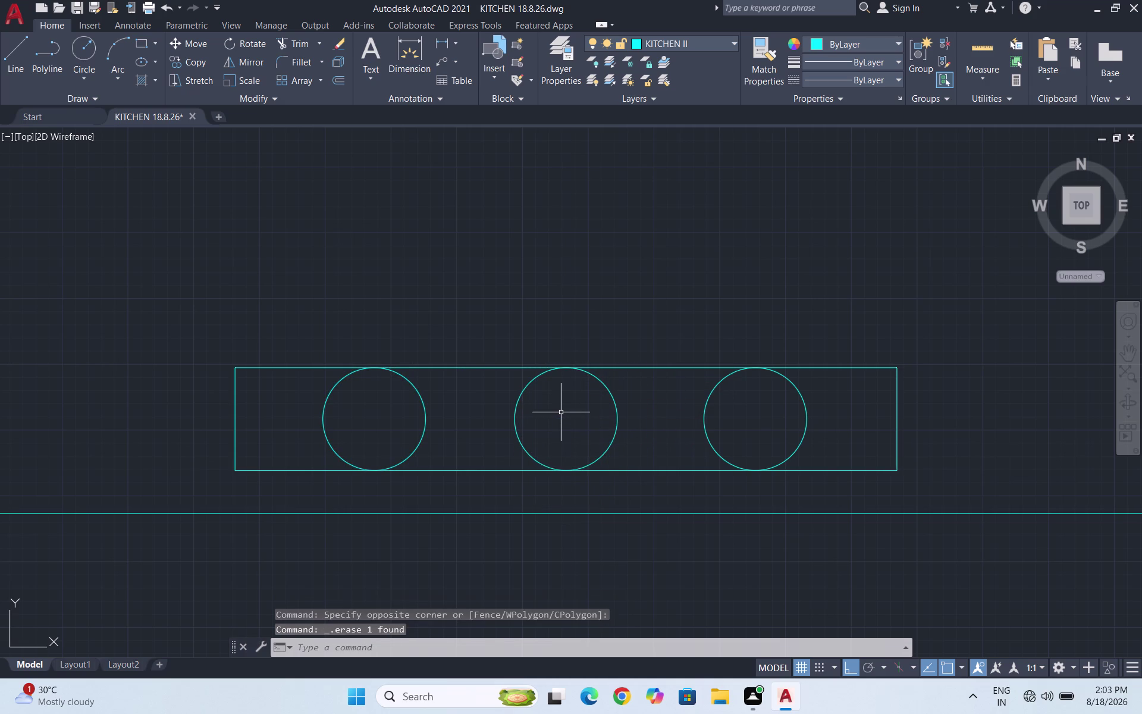
key(Escape)
key(Escape)
key(ctrl+s)
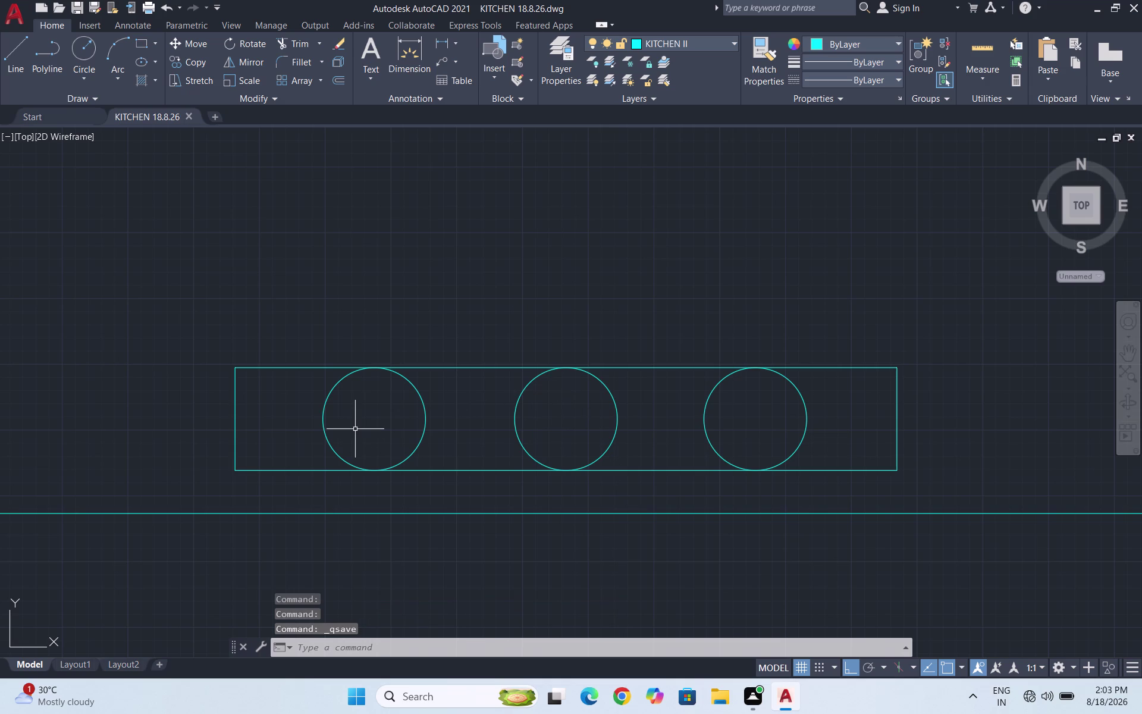
Draw a small knob square with the REC command near the first burner.
text(REC)
key(Return)
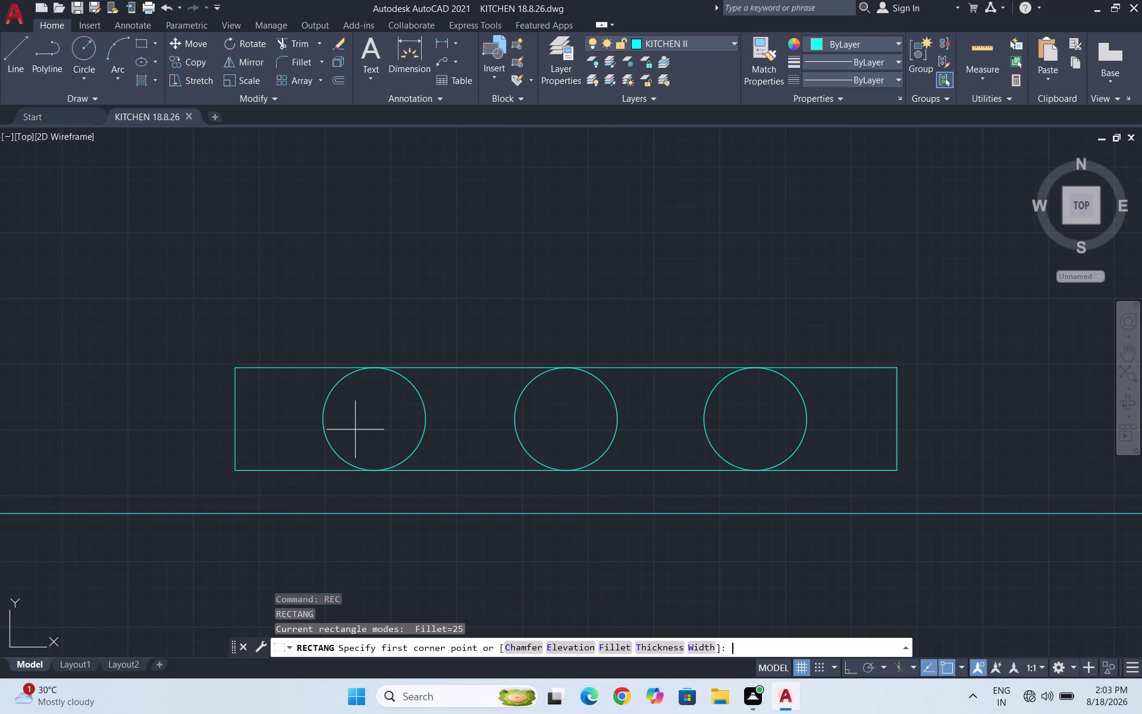
click(324, 422)
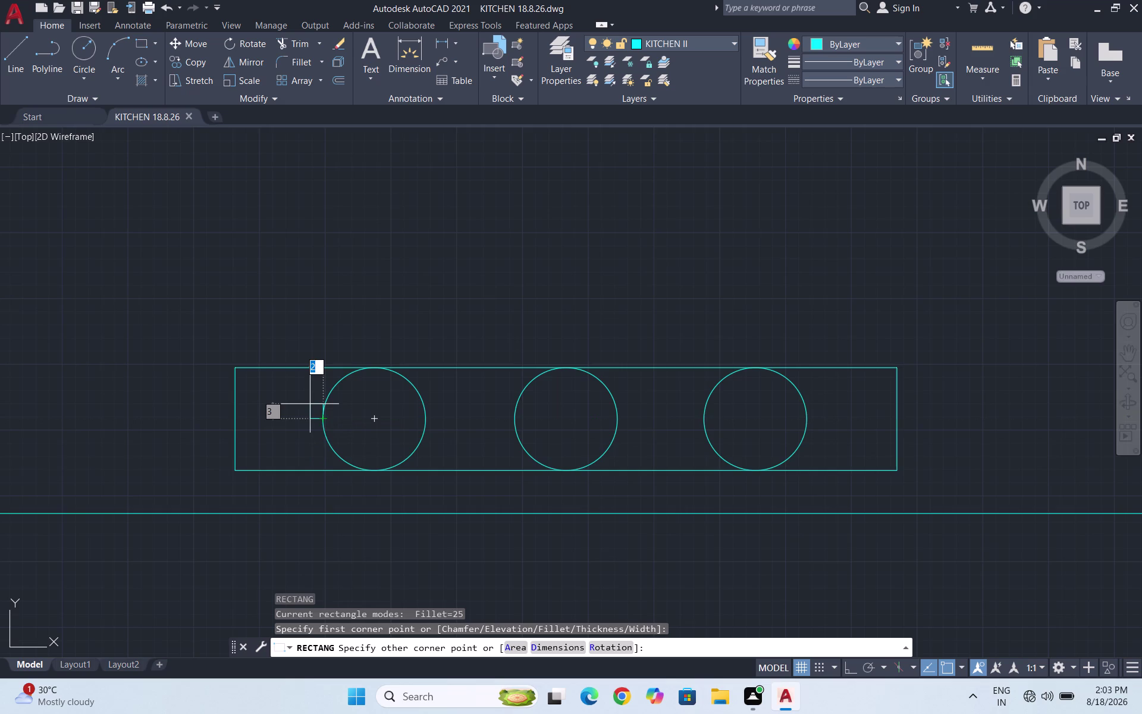
scroll(up, 3)
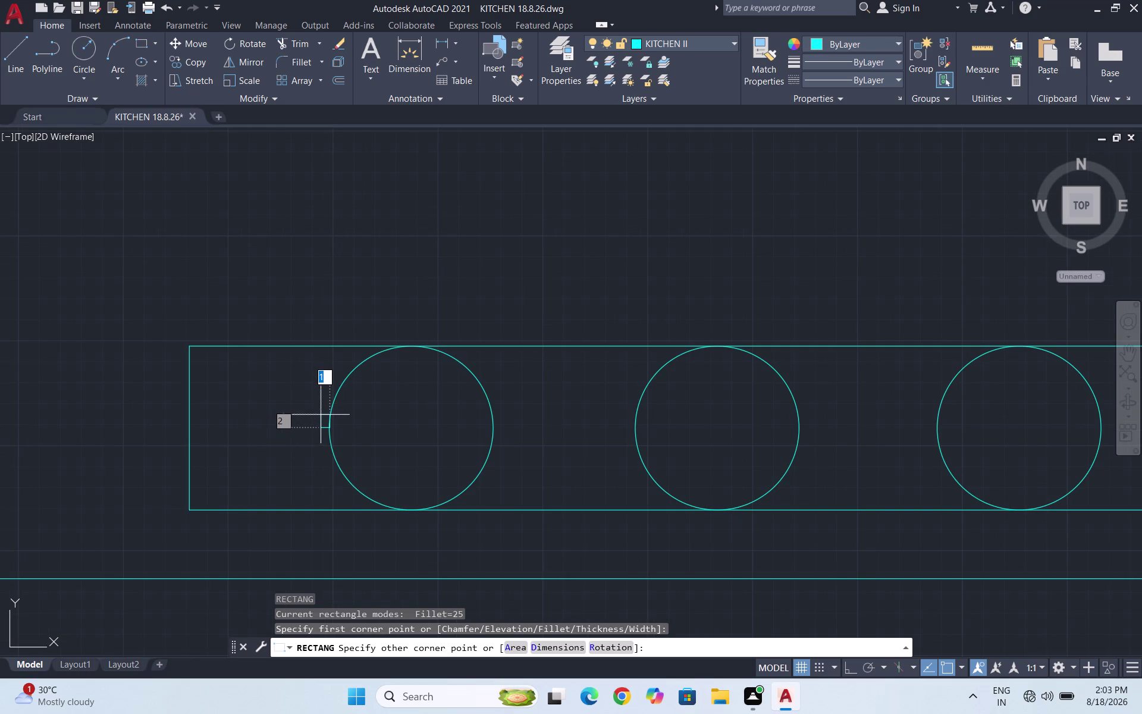
click(317, 412)
scroll(up, 3)
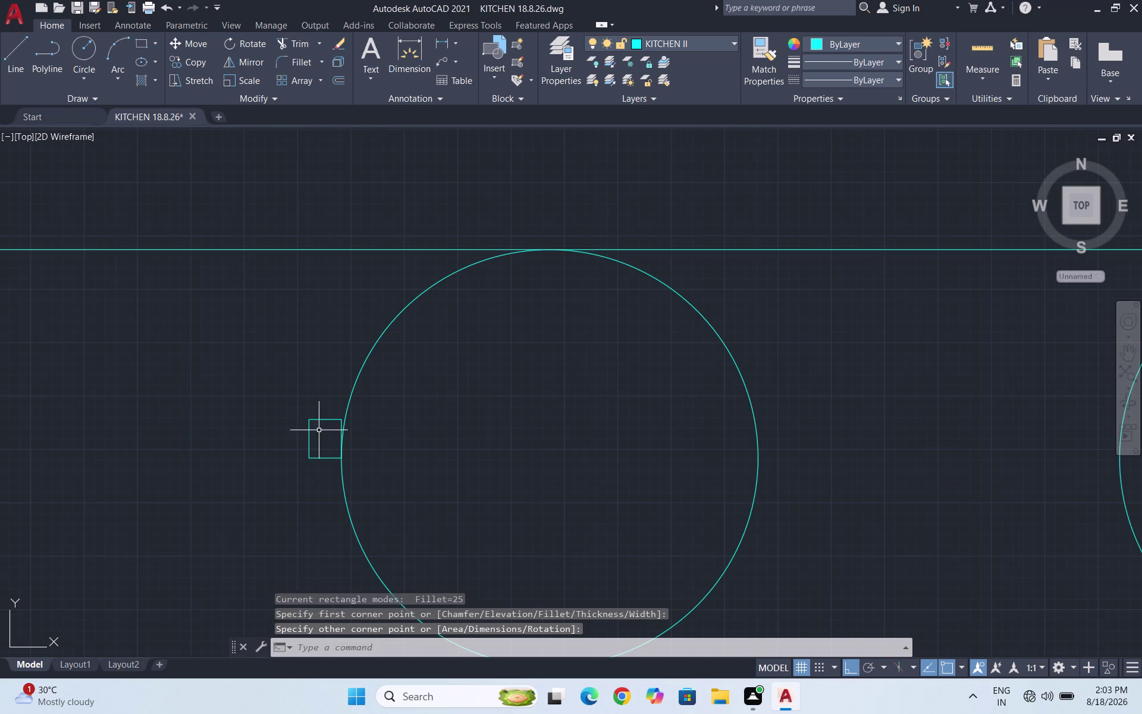
Move the knob square toward the first burner's left edge.
drag(319, 430, 311, 417)
click(294, 408)
key(m)
key(Return)
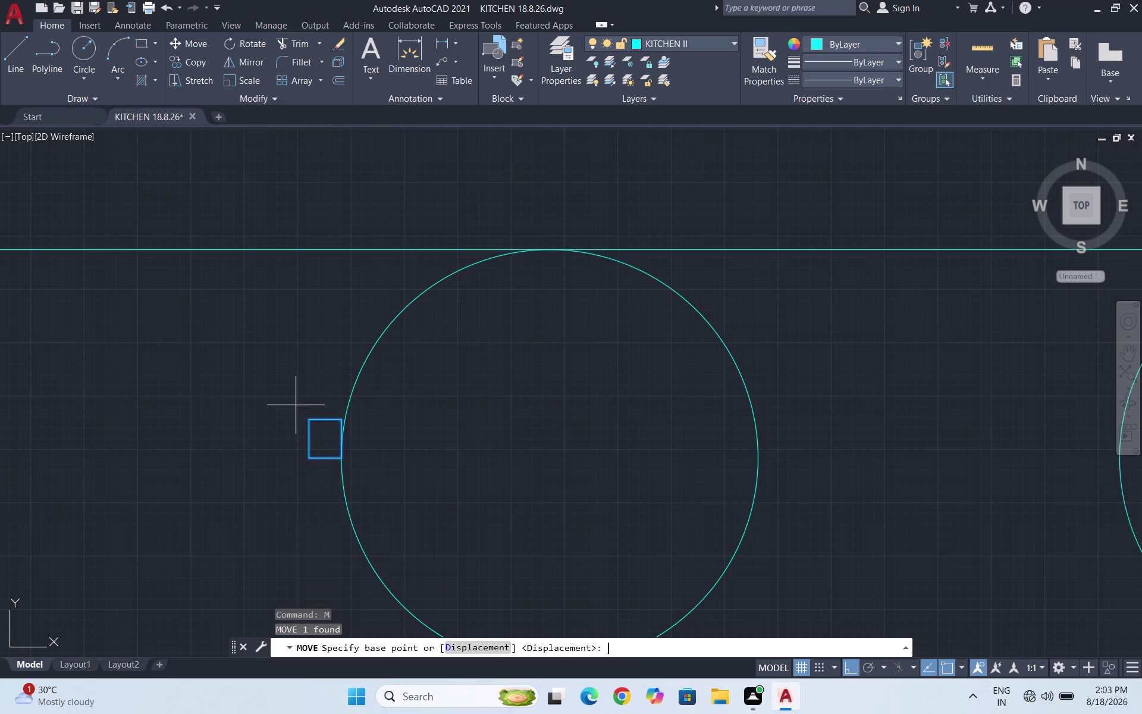
click(339, 432)
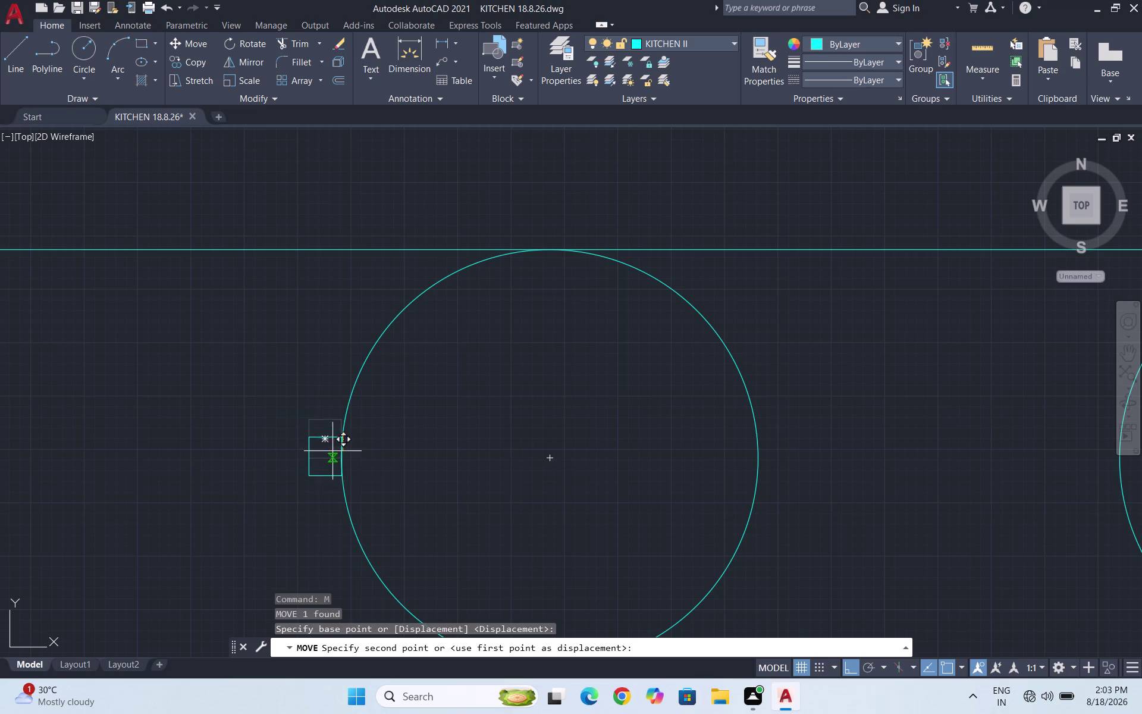
click(340, 455)
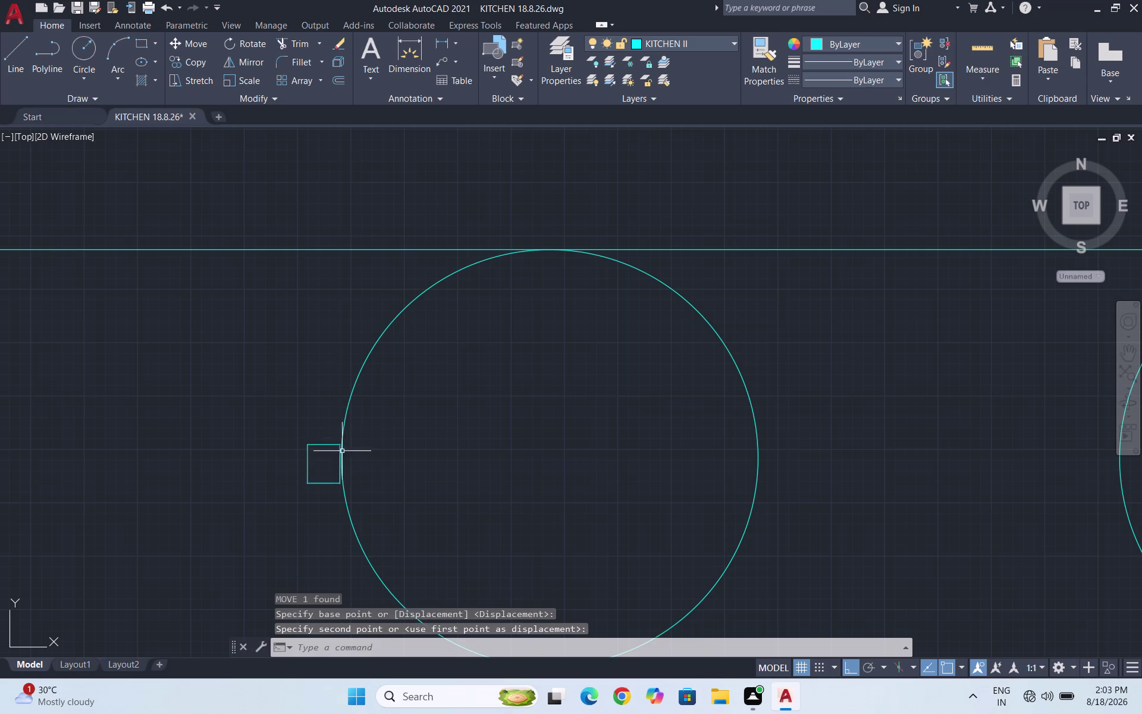
scroll(down, 3)
scroll(up, 3)
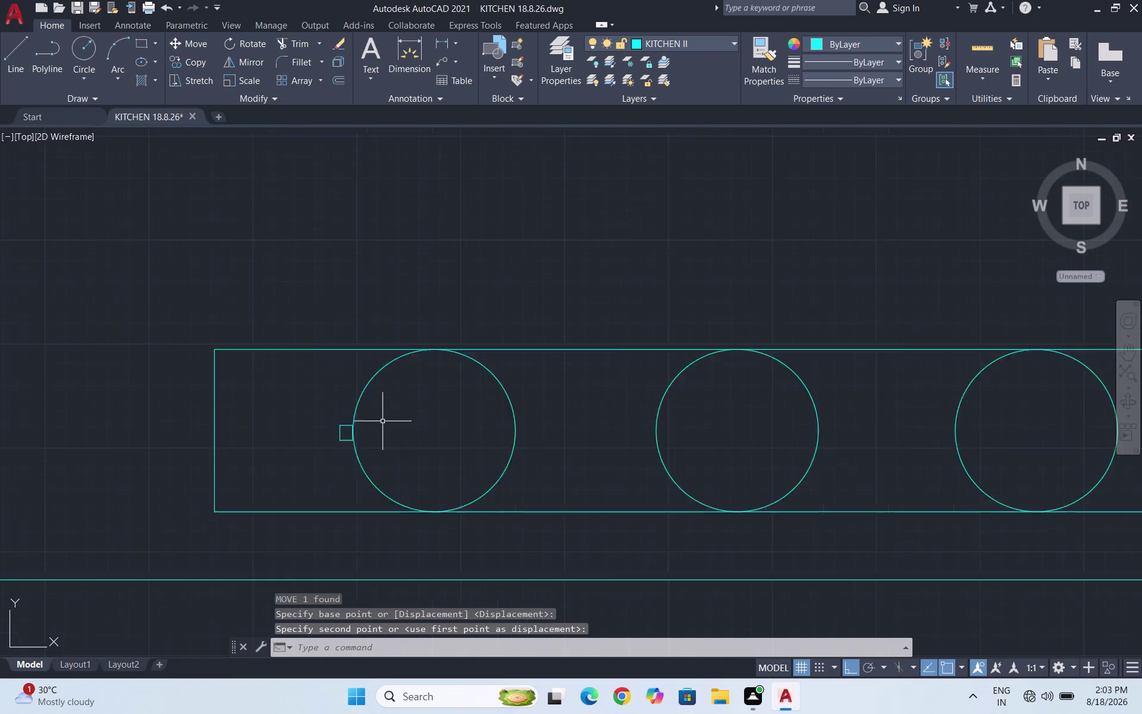
scroll(up, 3)
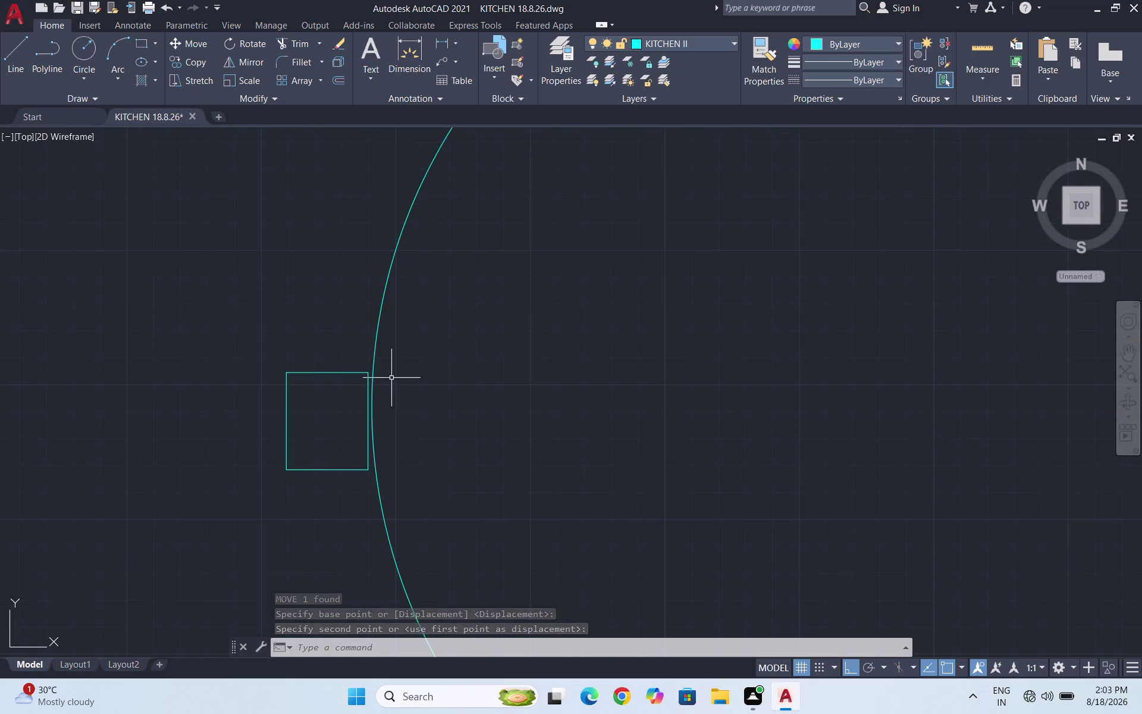
scroll(up, 3)
Move the square again so it sits flush with the burner's left edge, then reselect it.
click(341, 394)
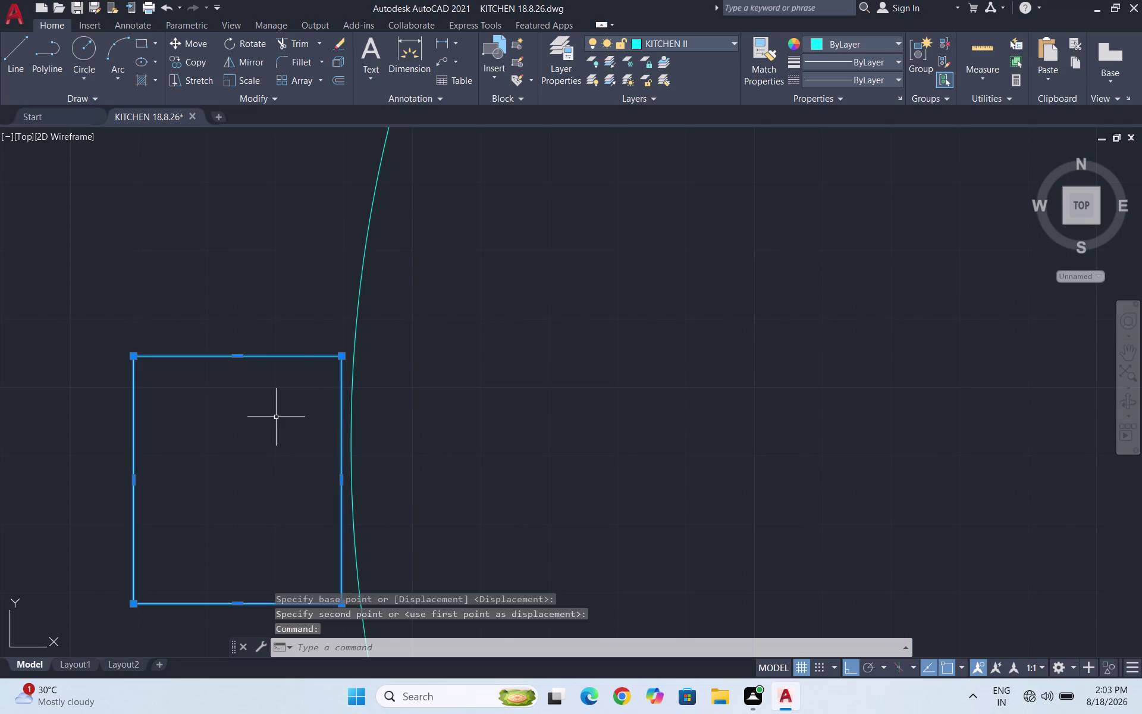
key(m)
key(Return)
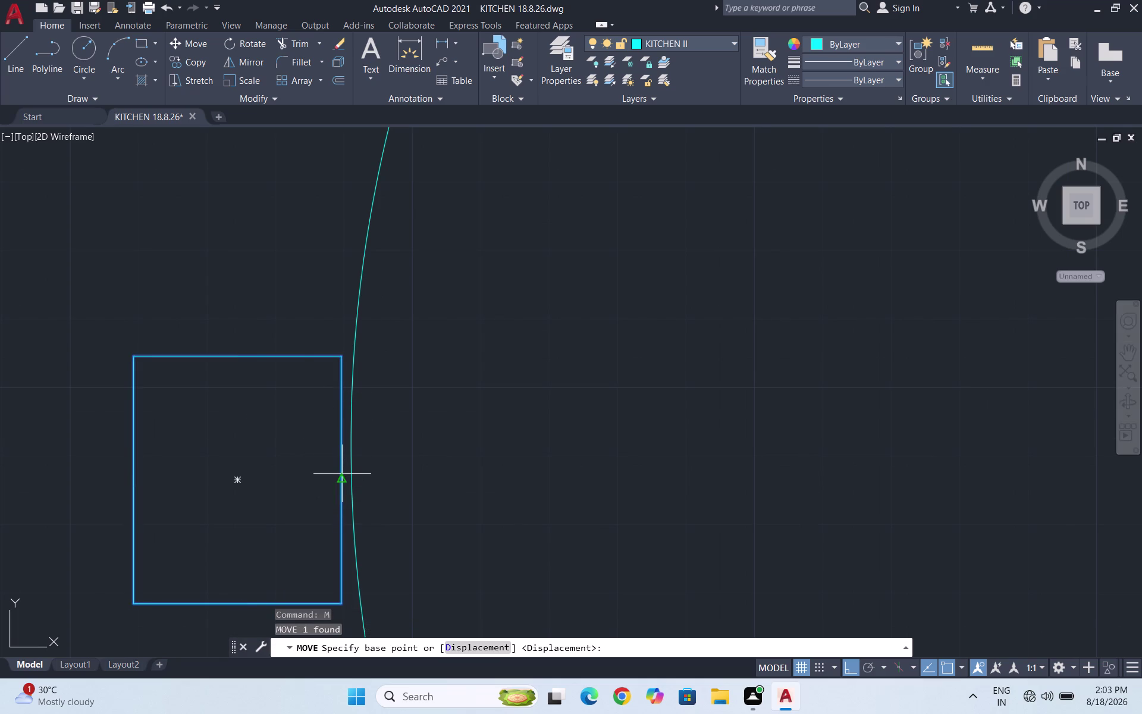
click(342, 479)
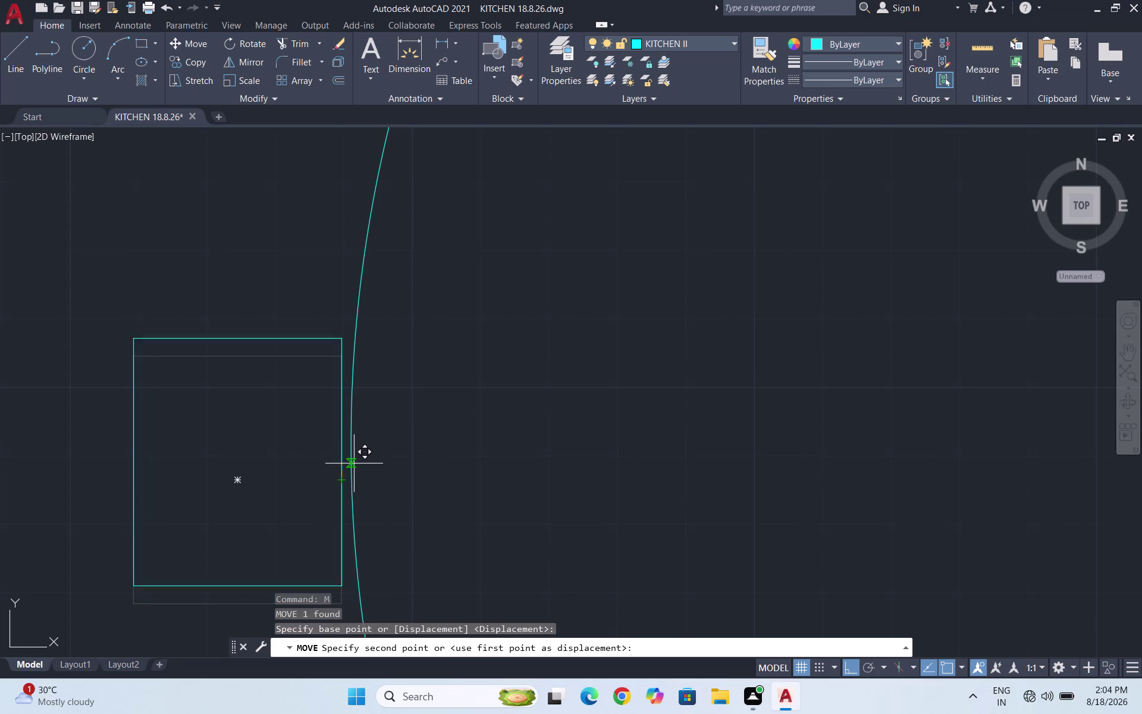
scroll(down, 3)
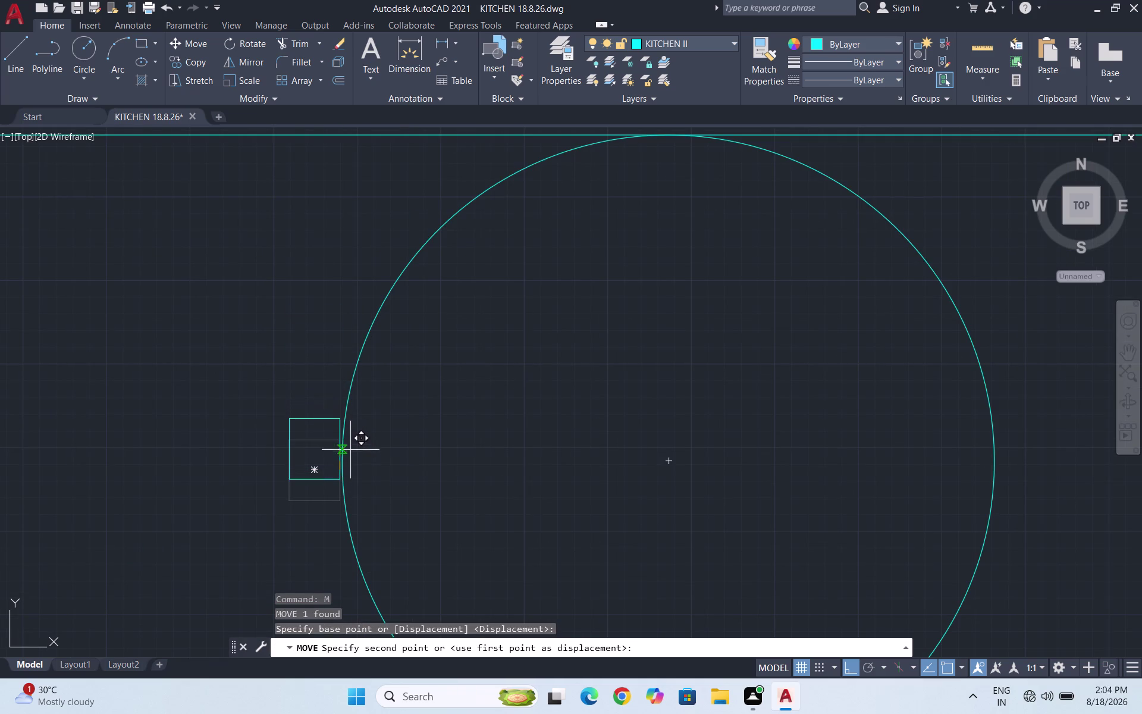
click(345, 465)
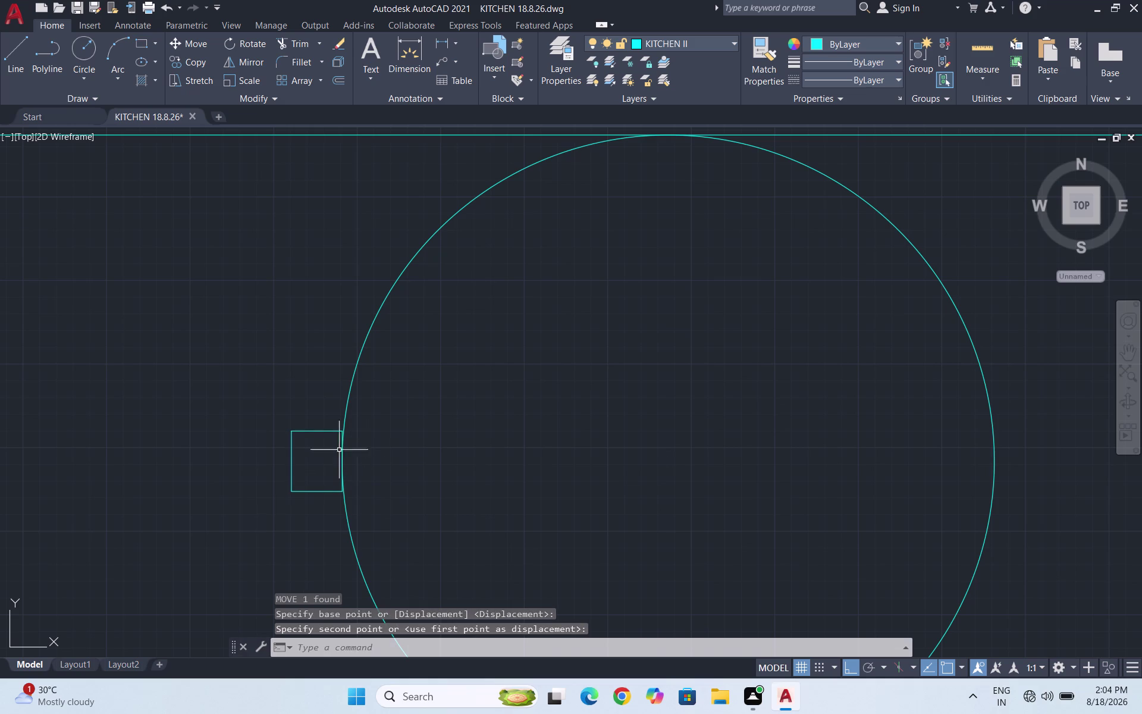
drag(315, 509, 311, 490)
click(250, 400)
Copy the knob square to the third burner's right edge.
text(C)
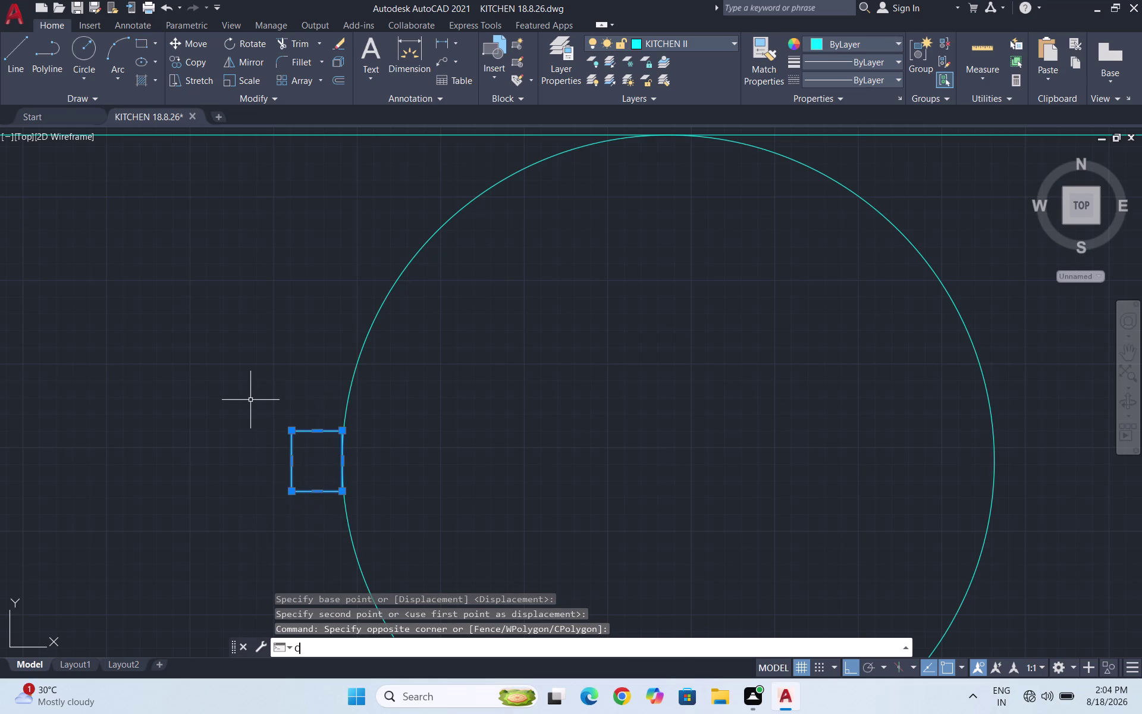
text(O)
key(Return)
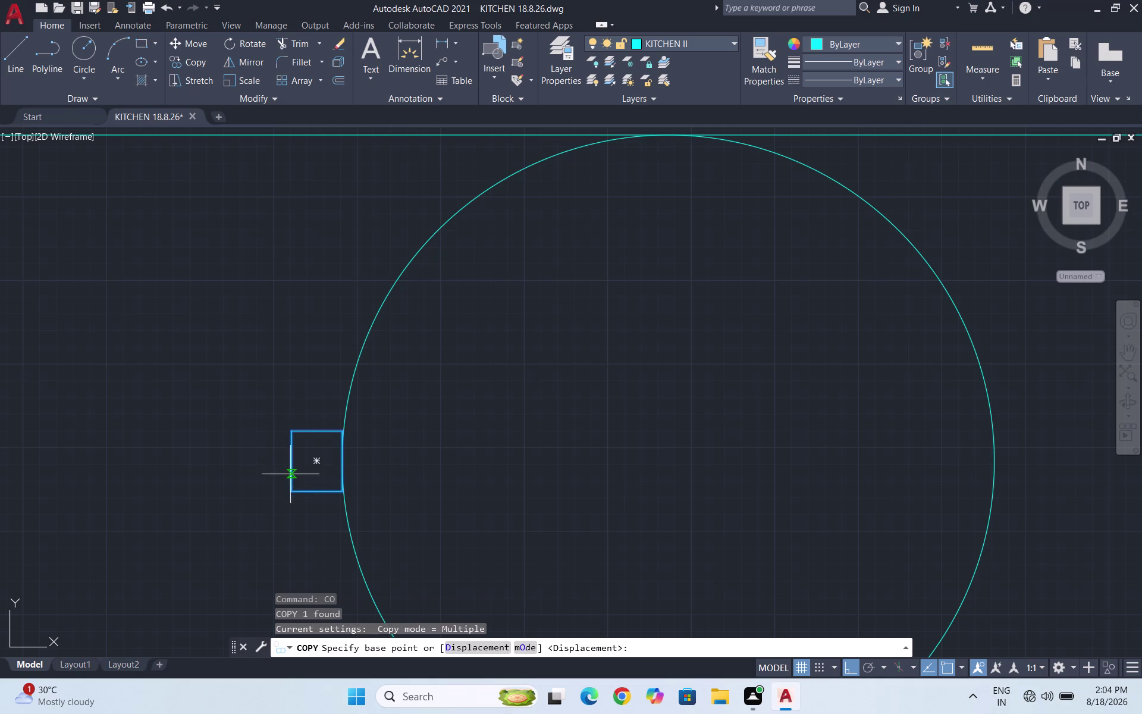
click(290, 456)
scroll(down, 3)
scroll(down, 3)
scroll(down, 3)
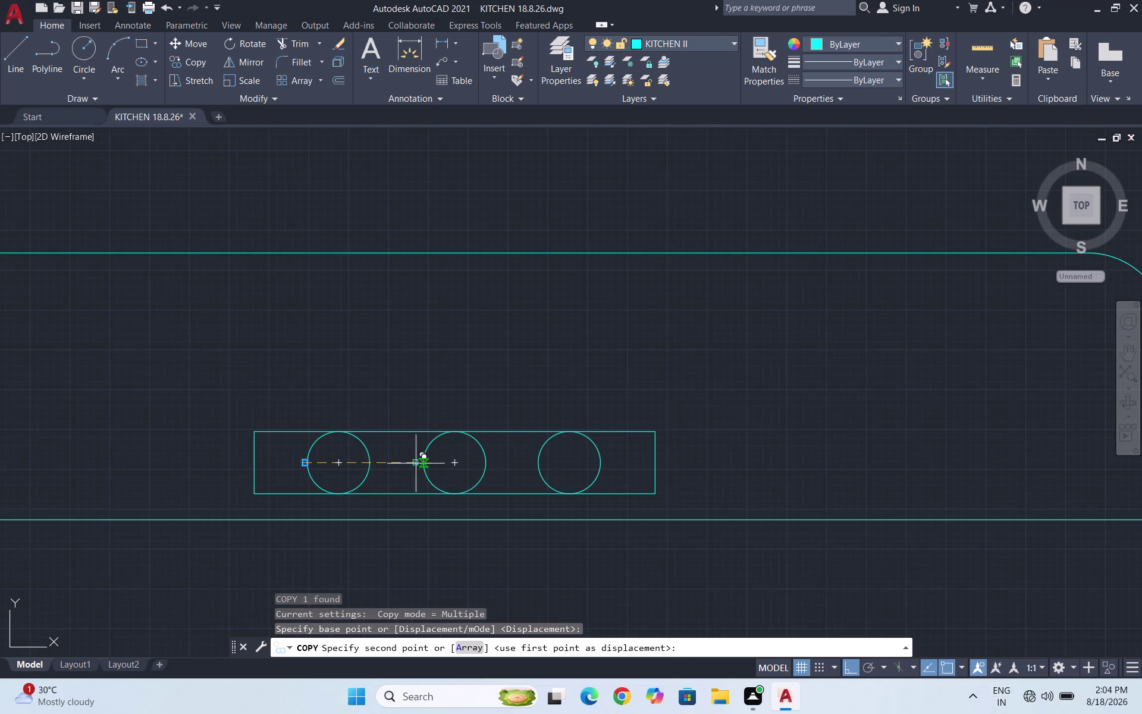
scroll(up, 3)
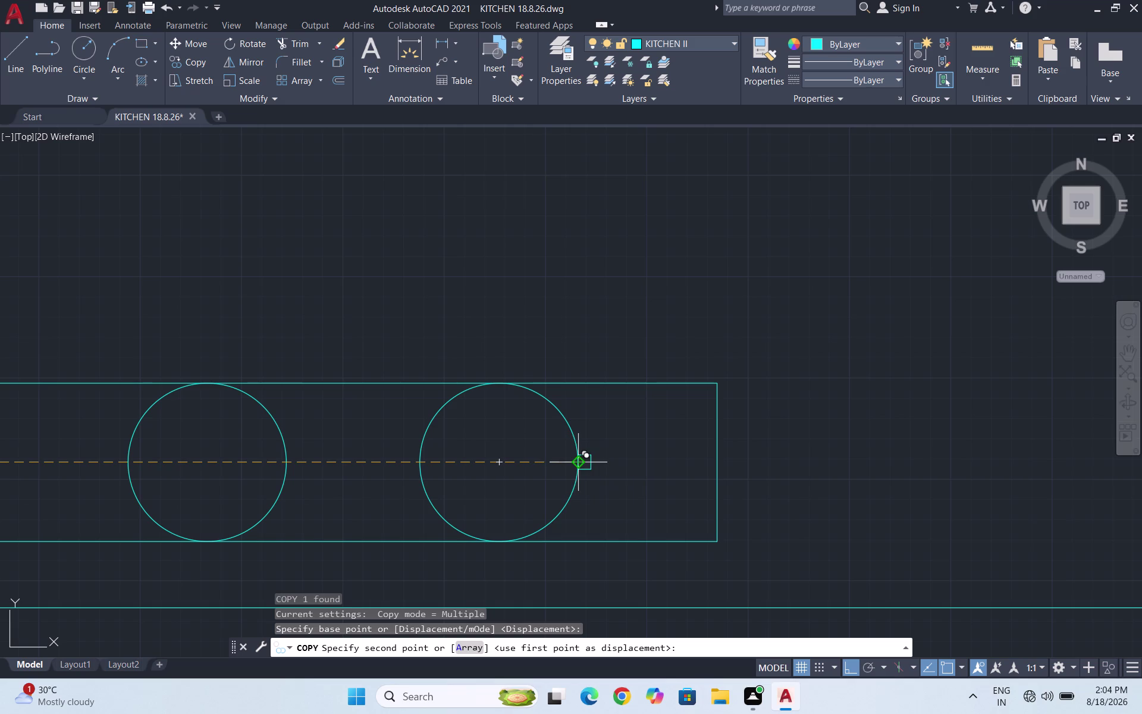
click(579, 462)
key(Escape)
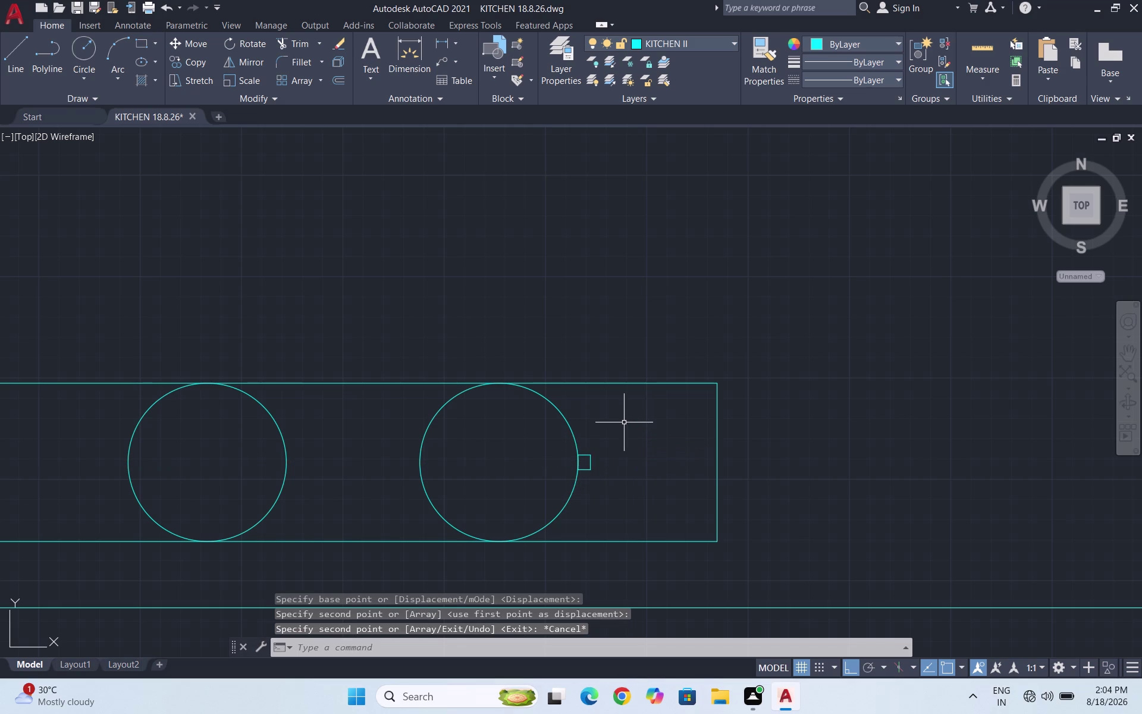
Begin a new line with the L alias.
key(l)
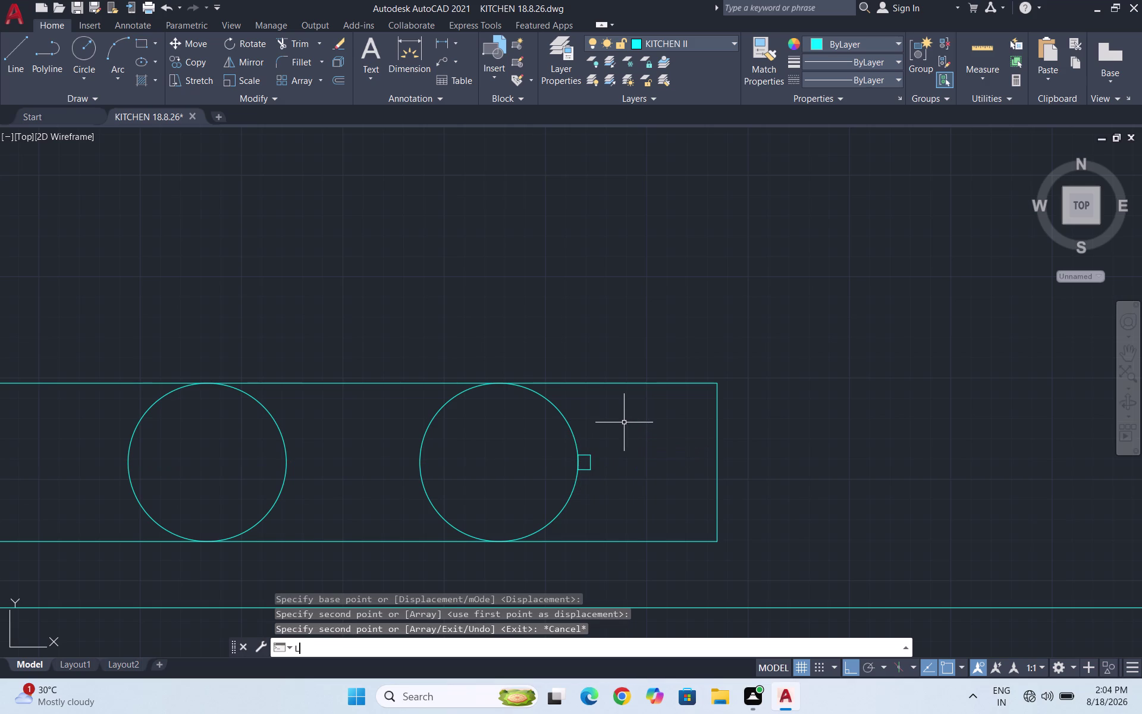
key(Return)
scroll(down, 3)
scroll(up, 3)
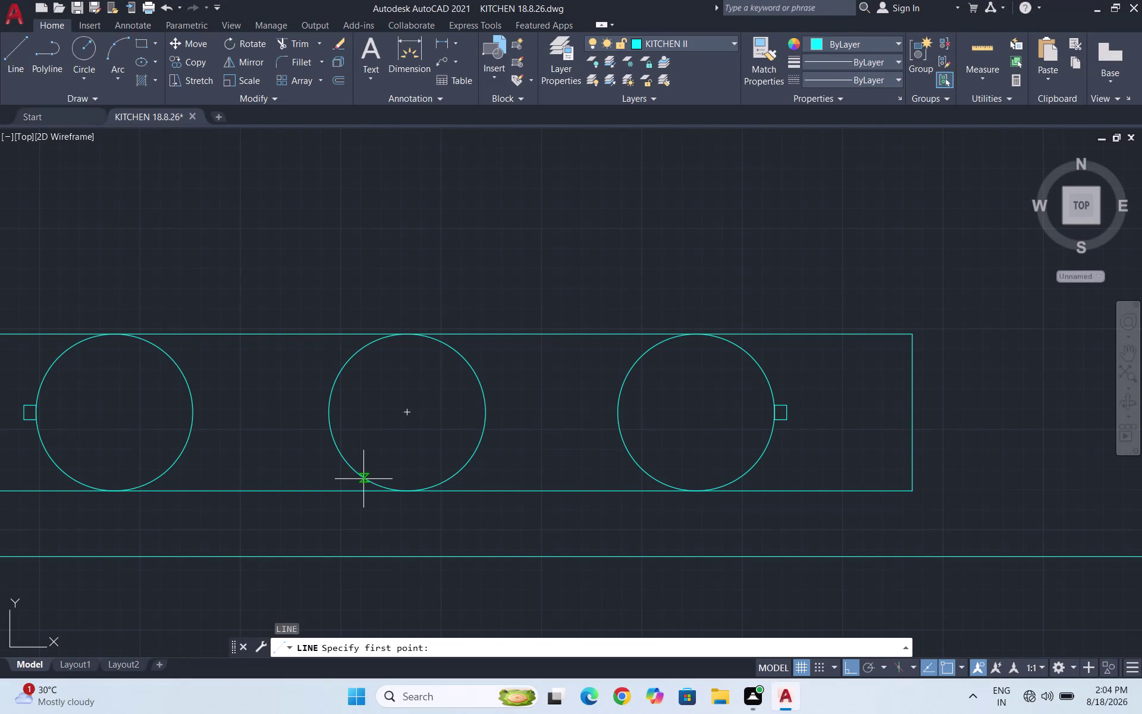
Draw a slanted line from the middle burner's lower edge down to the lower left, Ortho off.
click(363, 479)
scroll(down, 3)
scroll(down, 3)
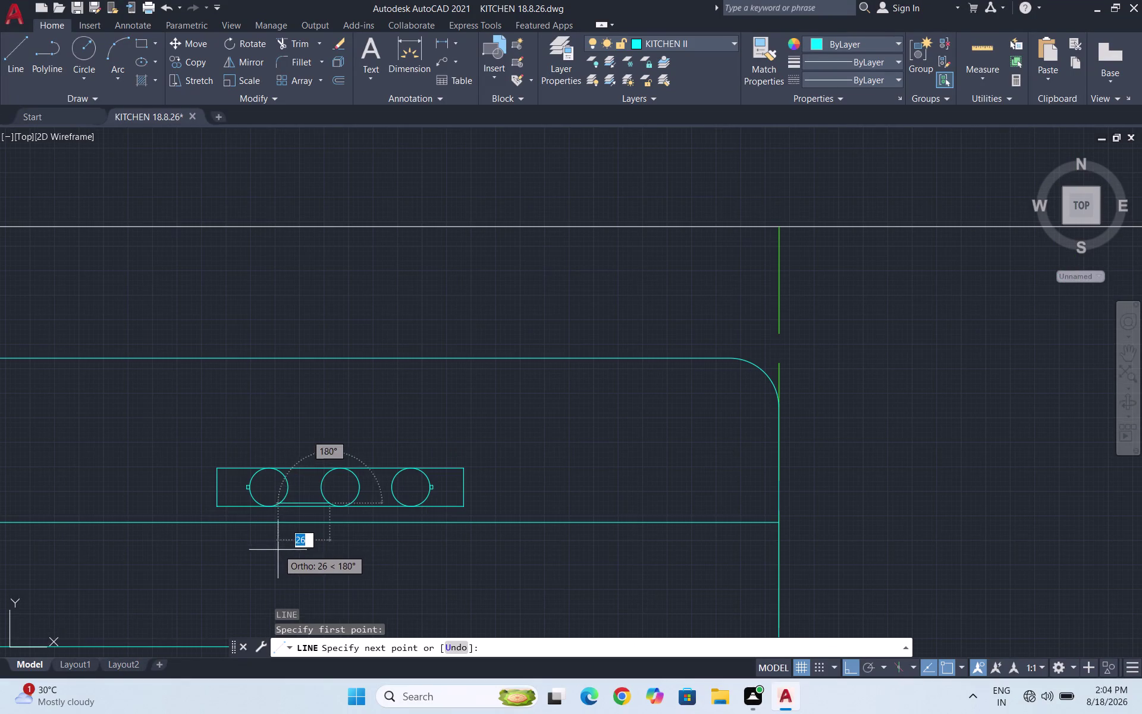
key(F8)
scroll(down, 3)
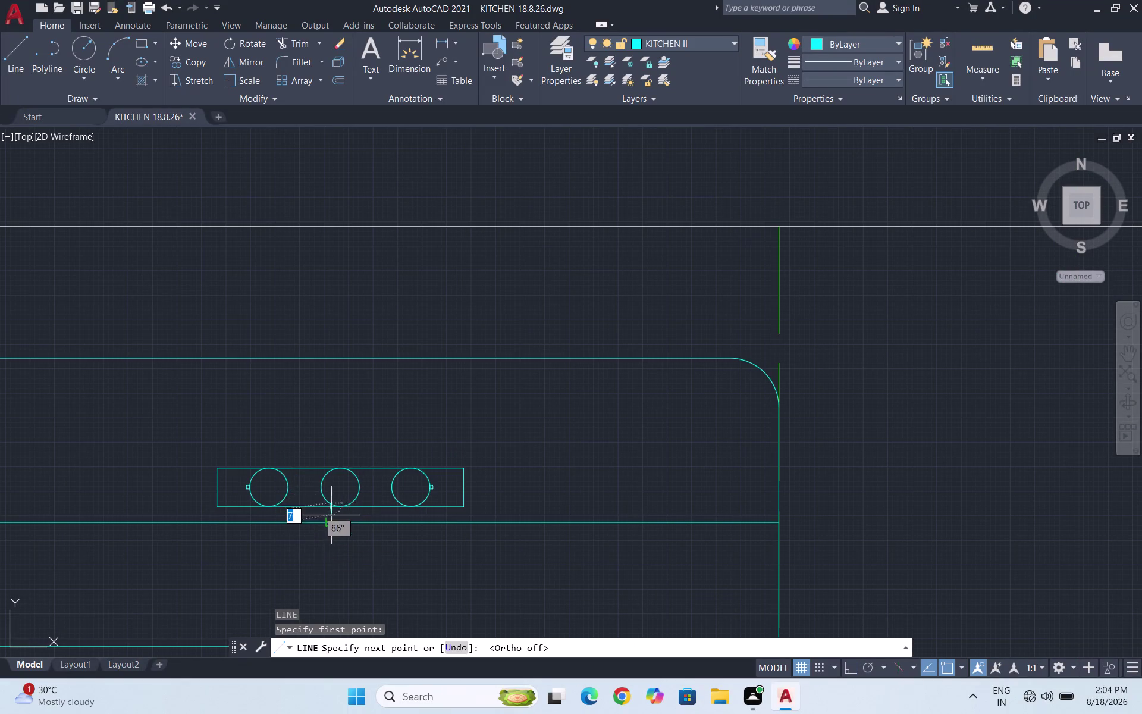
scroll(down, 3)
scroll(up, 3)
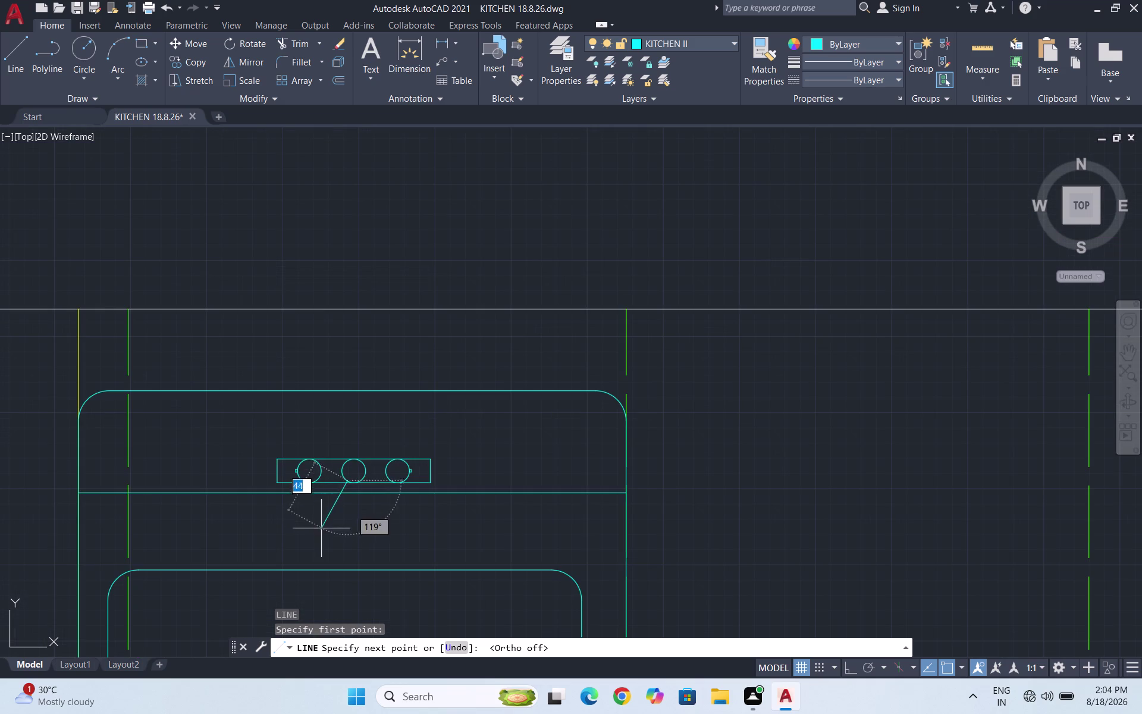
scroll(down, 3)
scroll(up, 3)
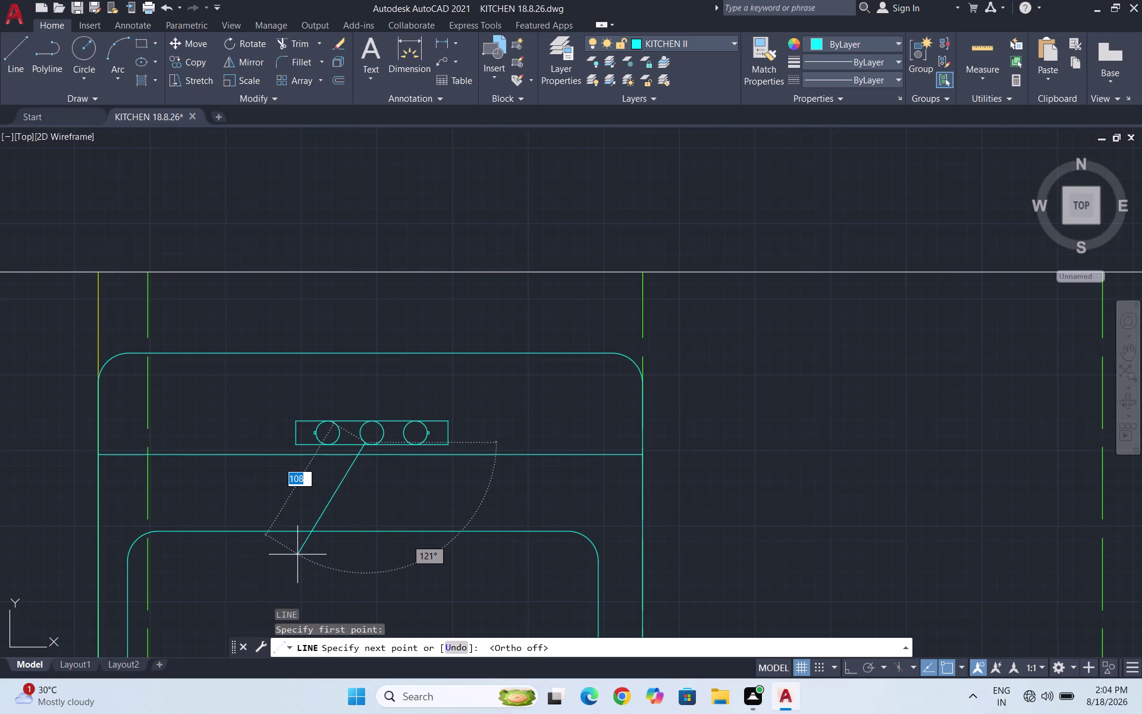
click(297, 555)
key(Escape)
Select the slanted line and begin moving it.
scroll(up, 3)
drag(354, 523, 340, 518)
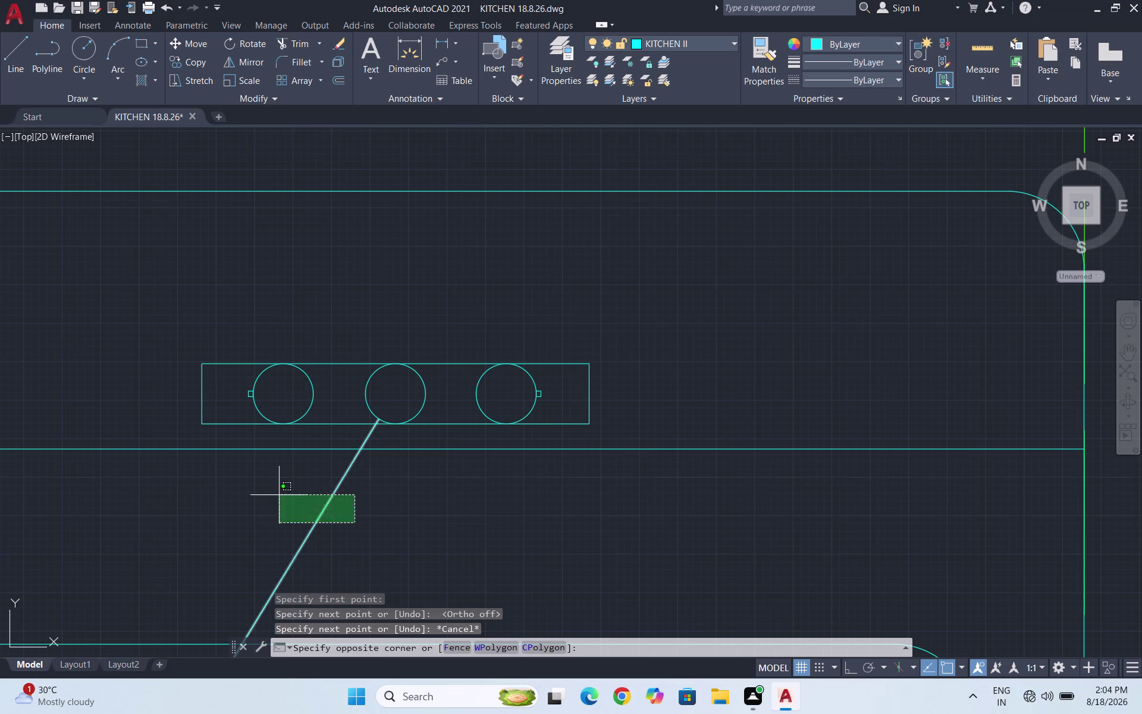